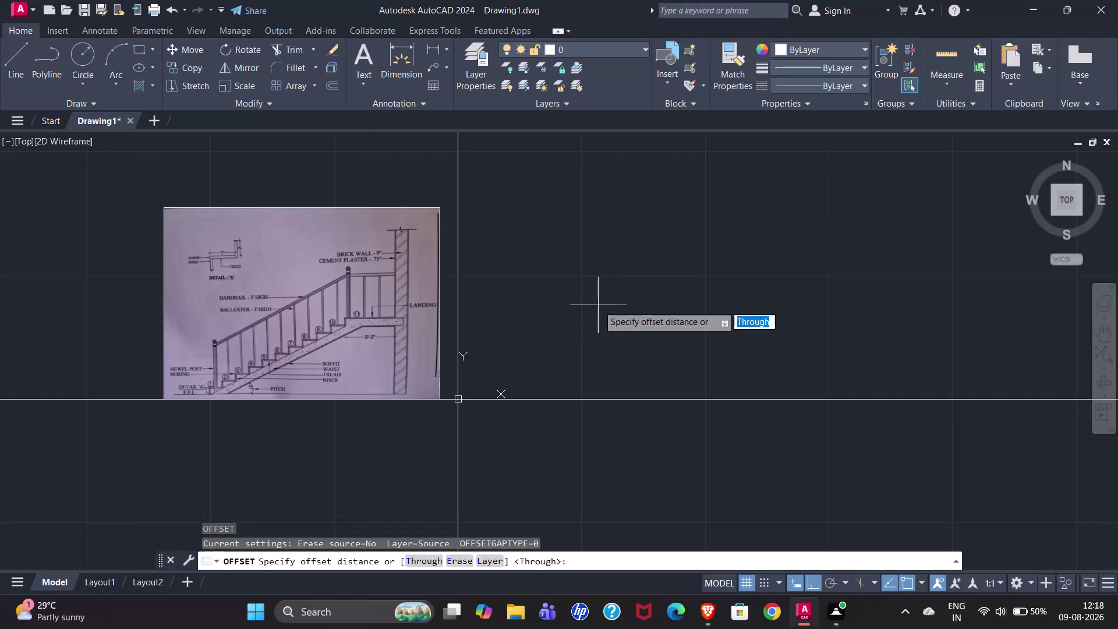
Try offsetting the vertical construction line by 15', then cancel the attempts.
key(Return)
key(9)
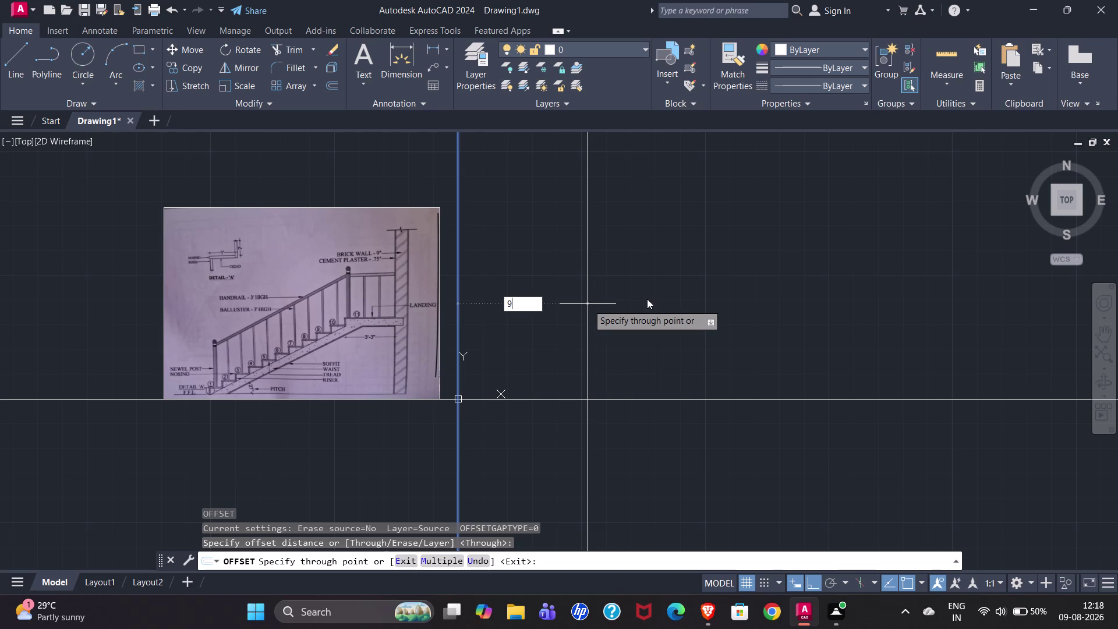
key(BackSpace)
scroll(up, 3)
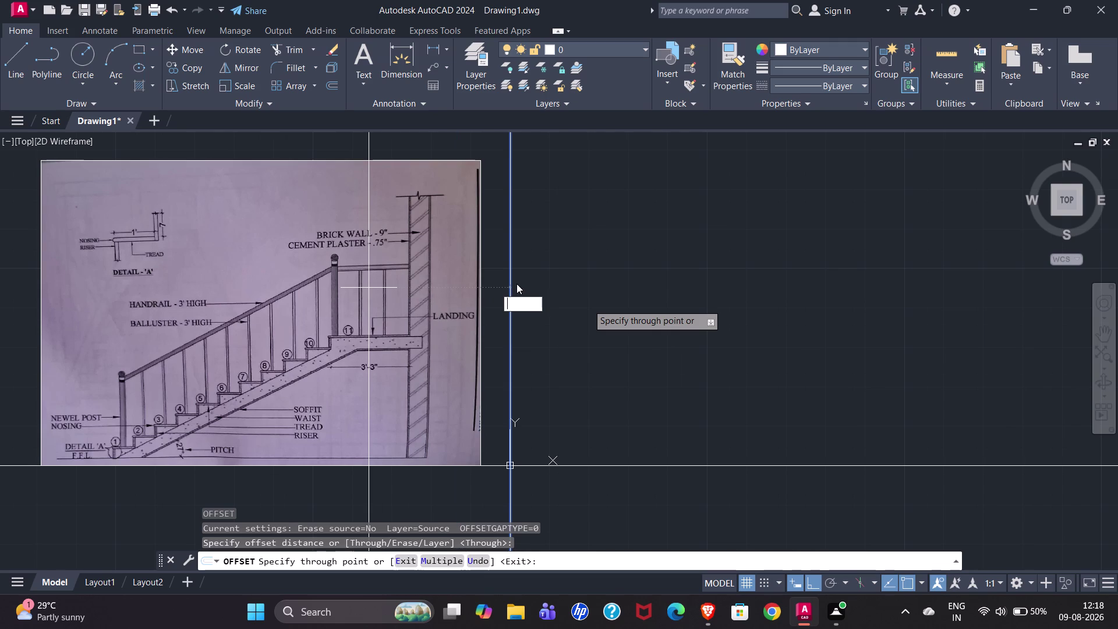
key(Escape)
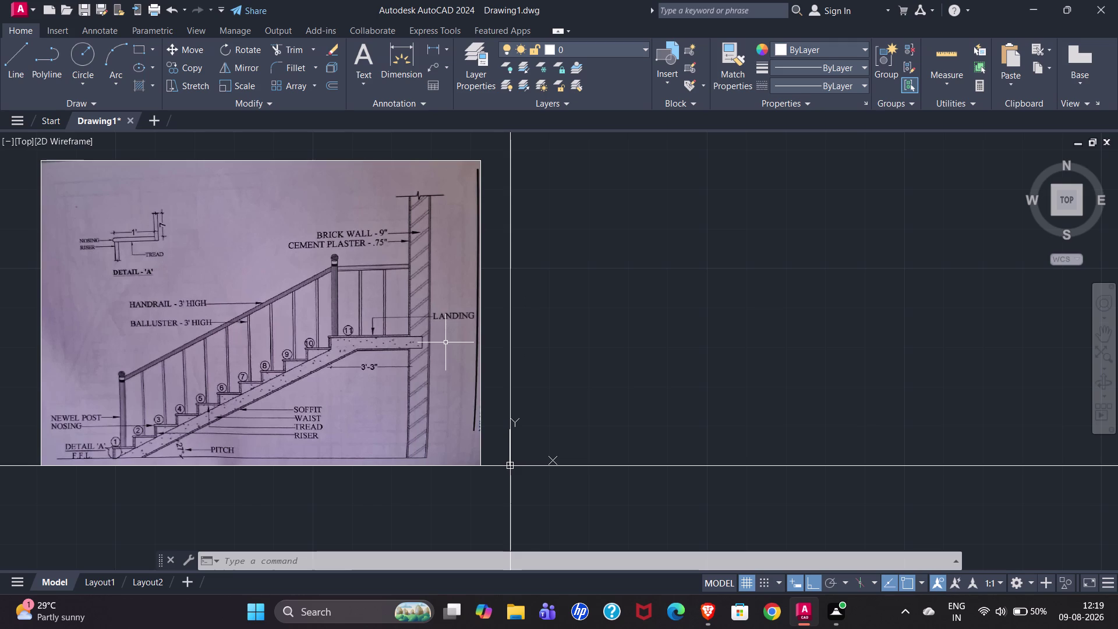
click(509, 345)
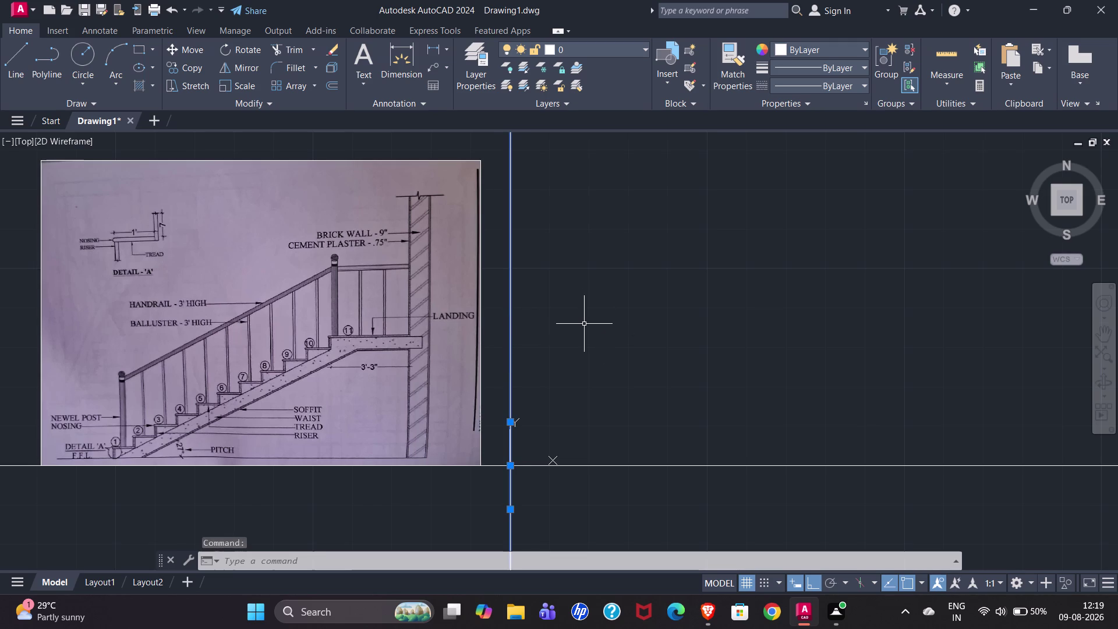
text(14)
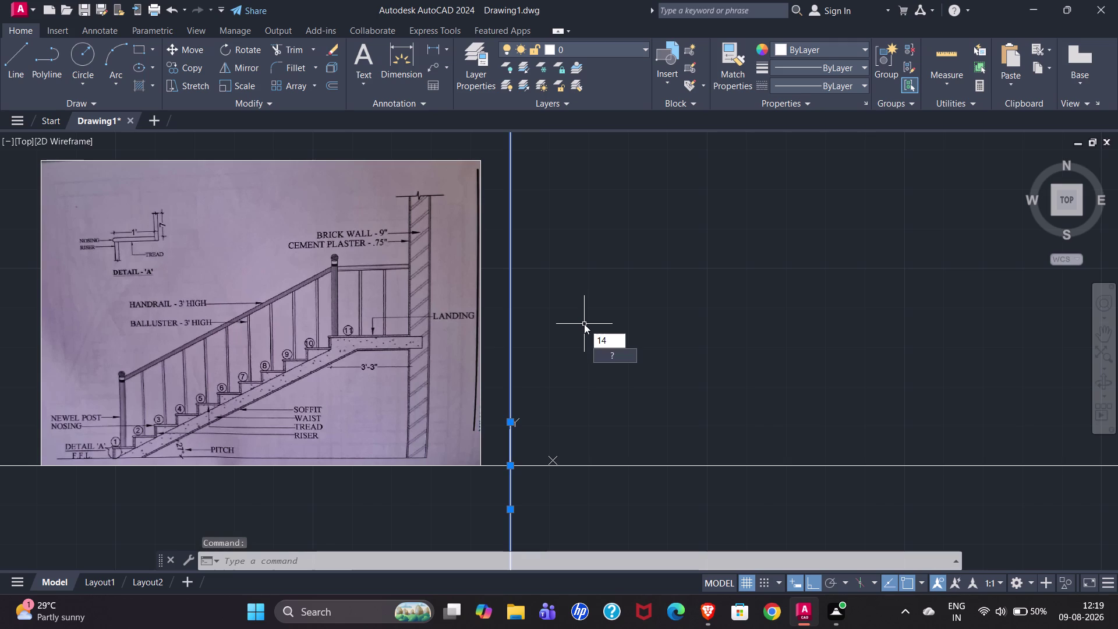
key(BackSpace)
text(5')
key(Return)
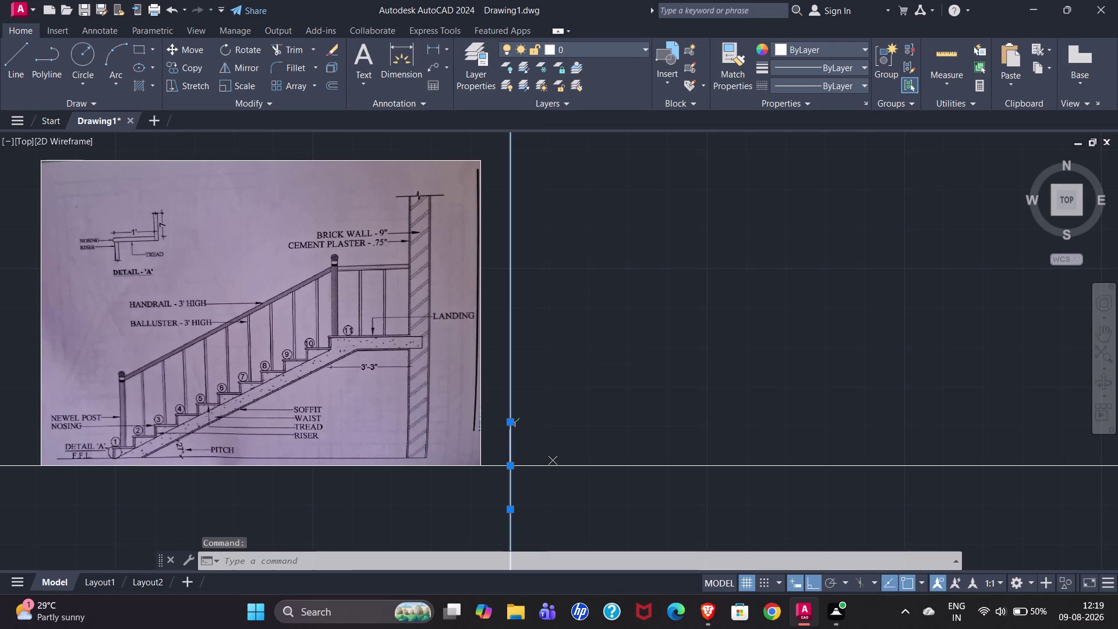
key(Escape)
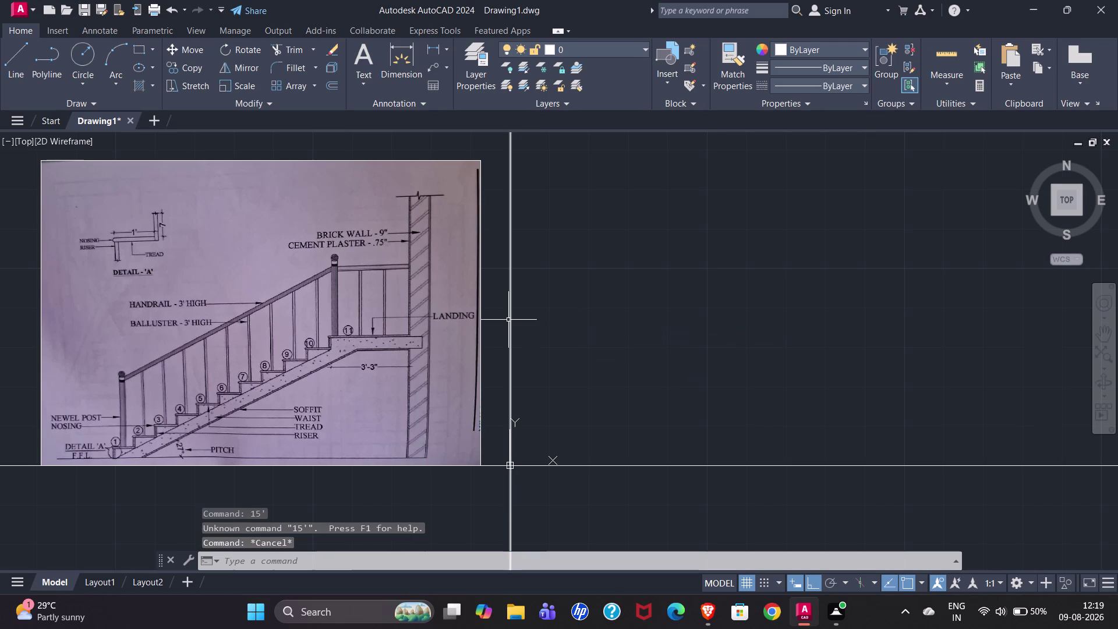
Offset the vertical construction line 15' to the right.
click(508, 320)
key(o)
key(Return)
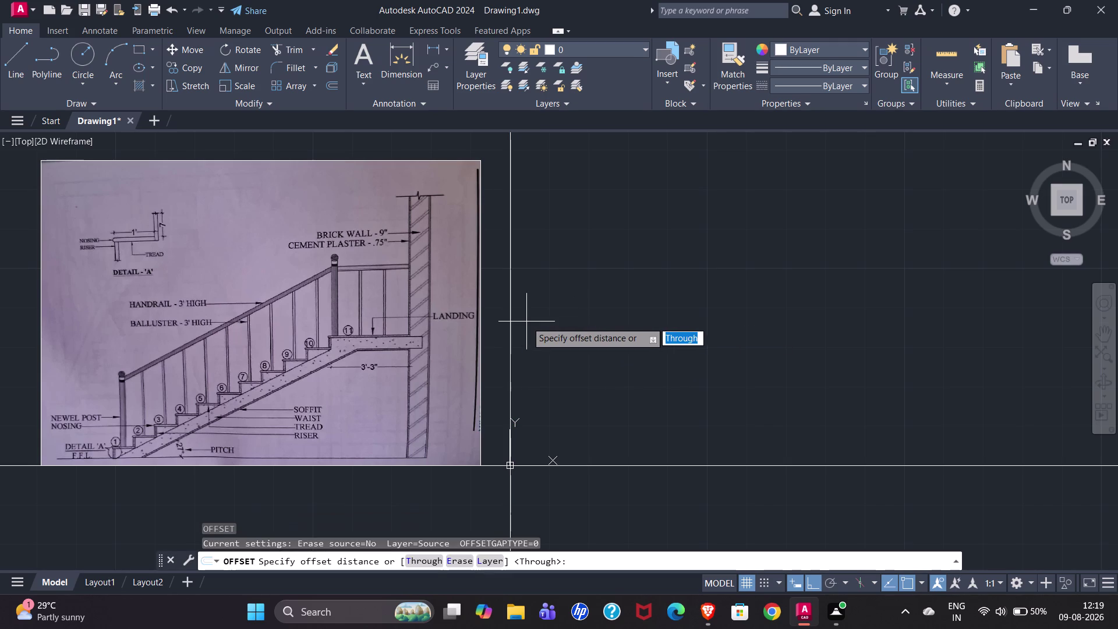
key(Return)
text(15)
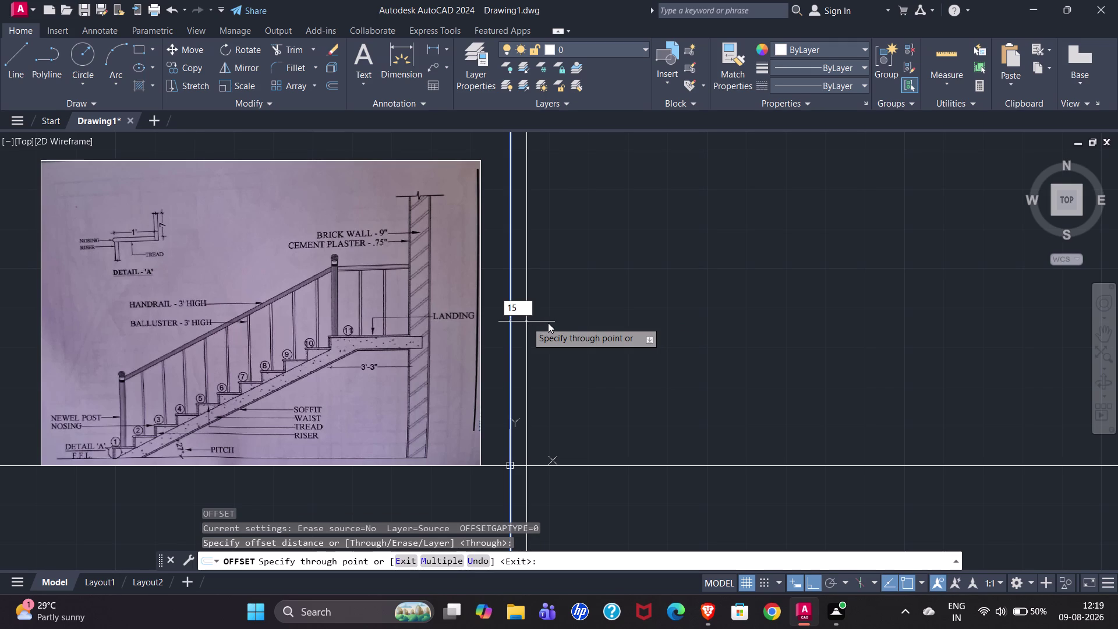
key(apostrophe)
key(Return)
scroll(down, 3)
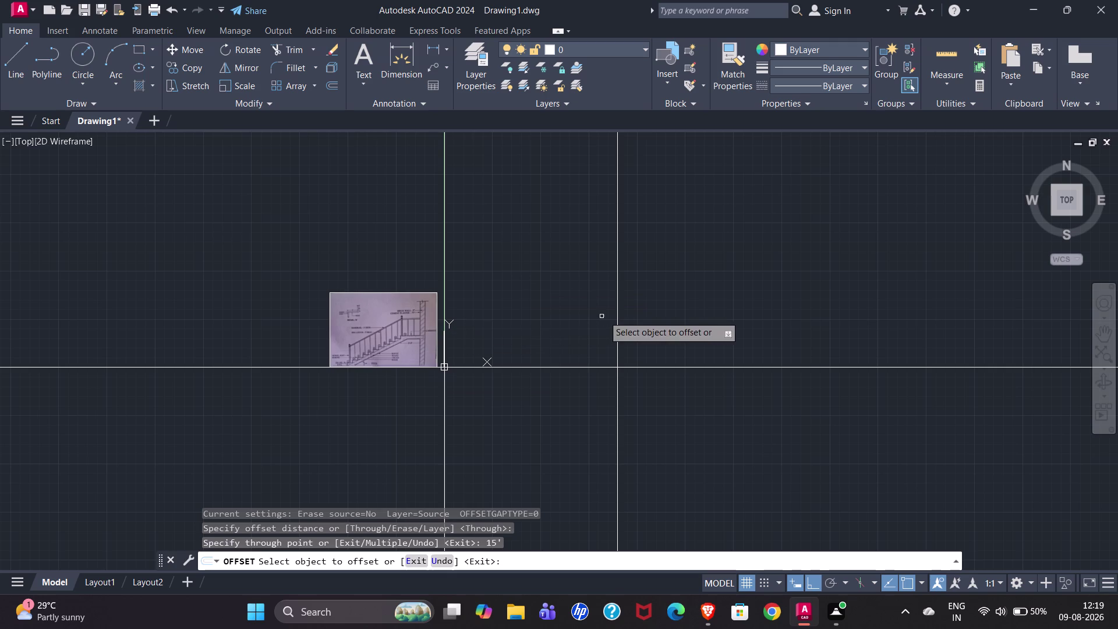
Offset the 15-foot line 0.75" right, then offset that copy another 9" right.
click(619, 311)
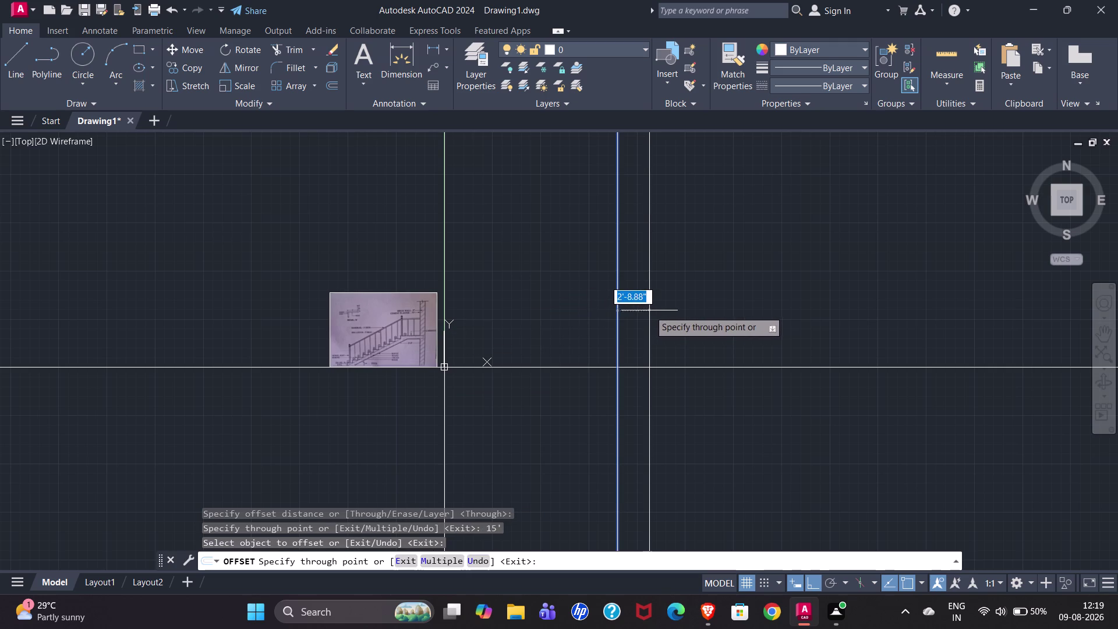
key(7)
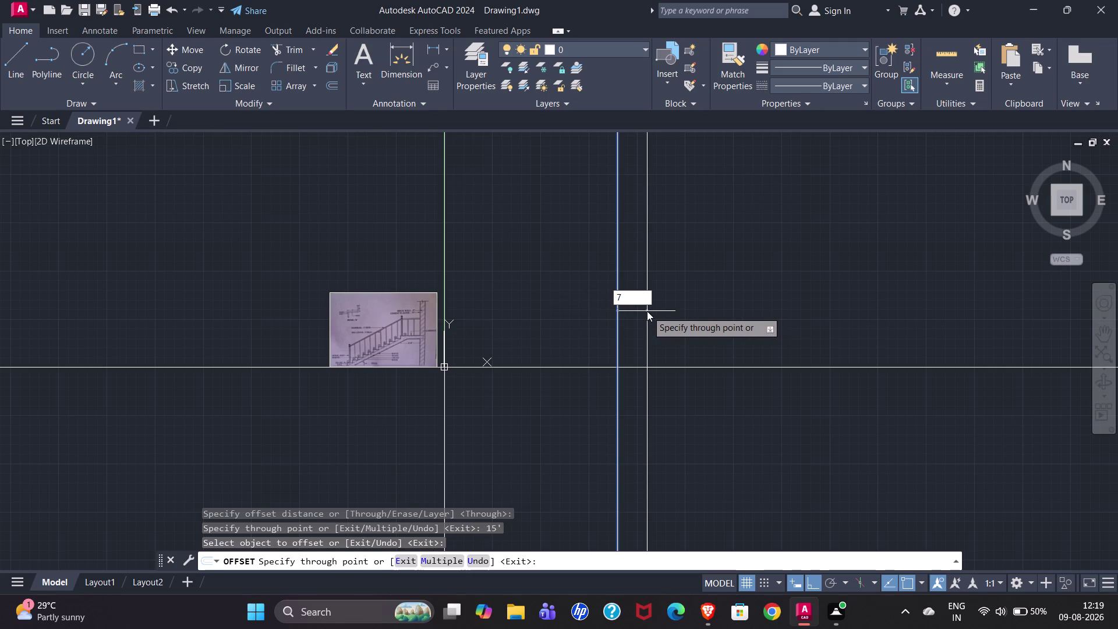
key(BackSpace)
text(0.)
text(75")
key(Return)
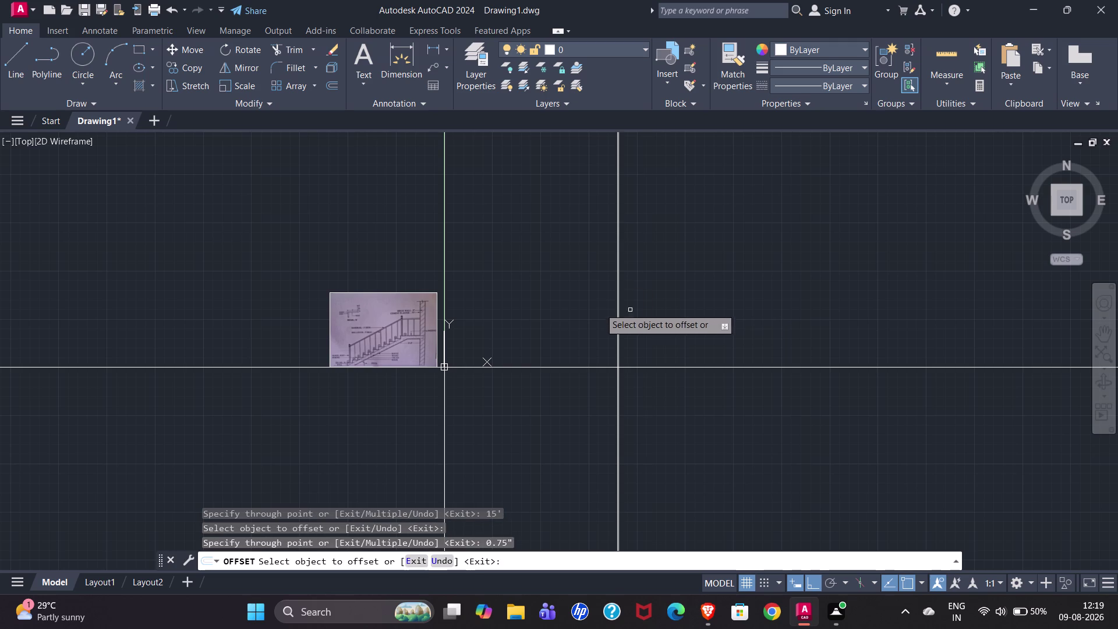
scroll(up, 3)
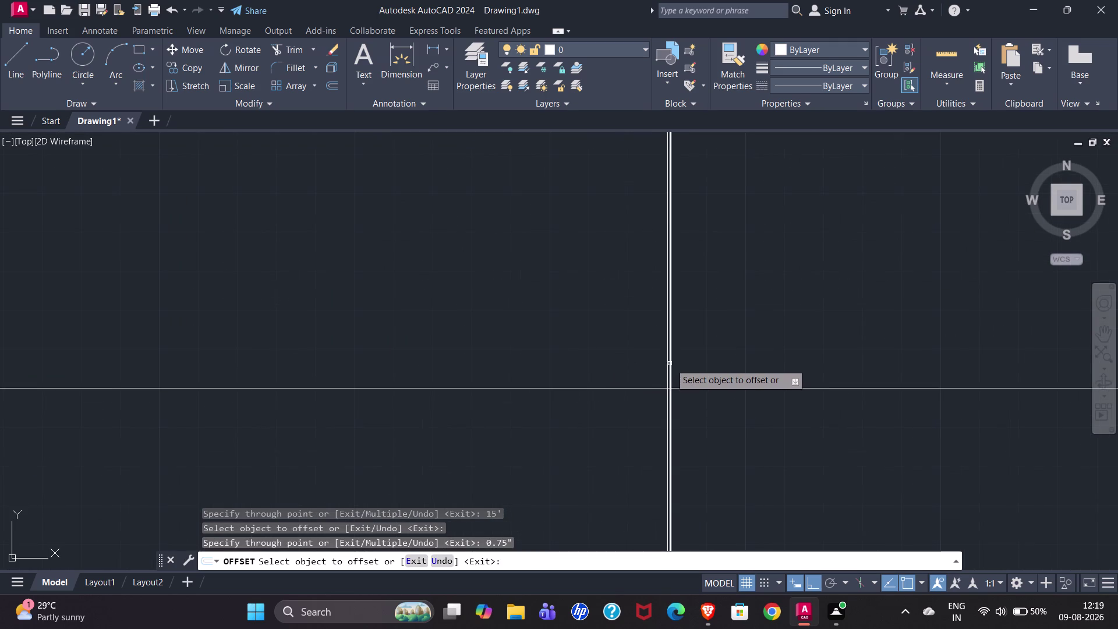
click(671, 363)
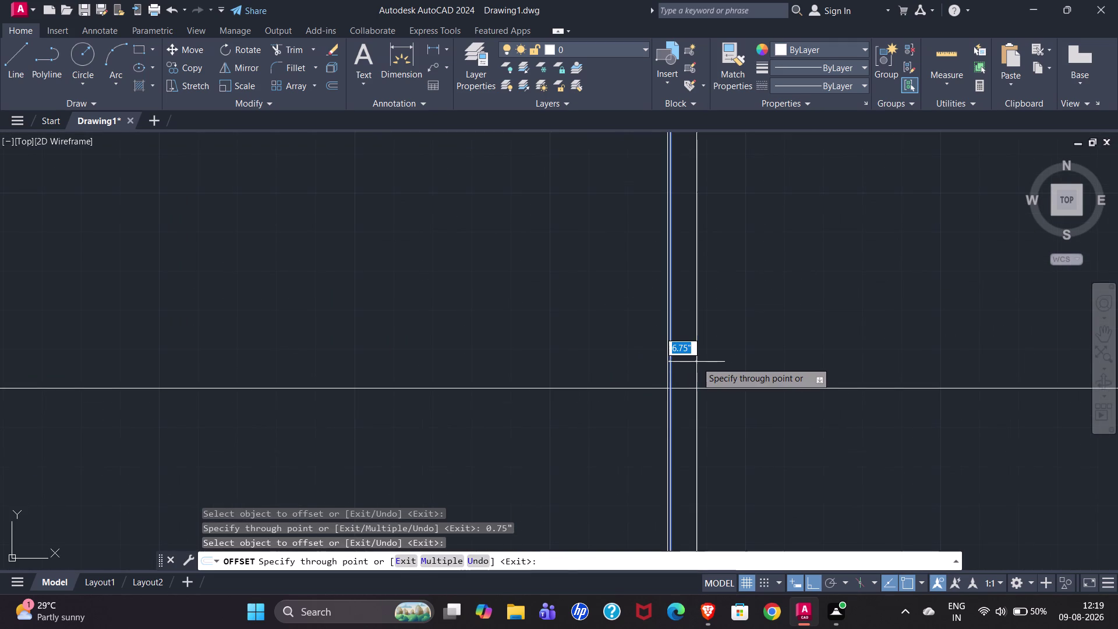
text(9)
text(")
key(Return)
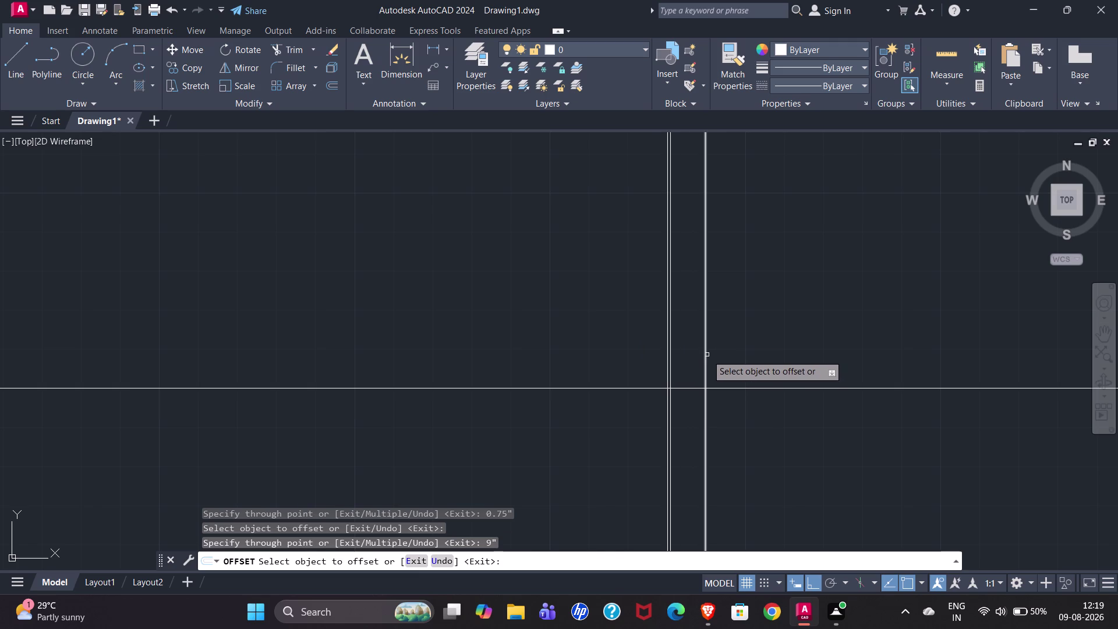
Add a final 0.75" offset beyond the 9-inch line and end OFFSET.
click(707, 354)
text(0)
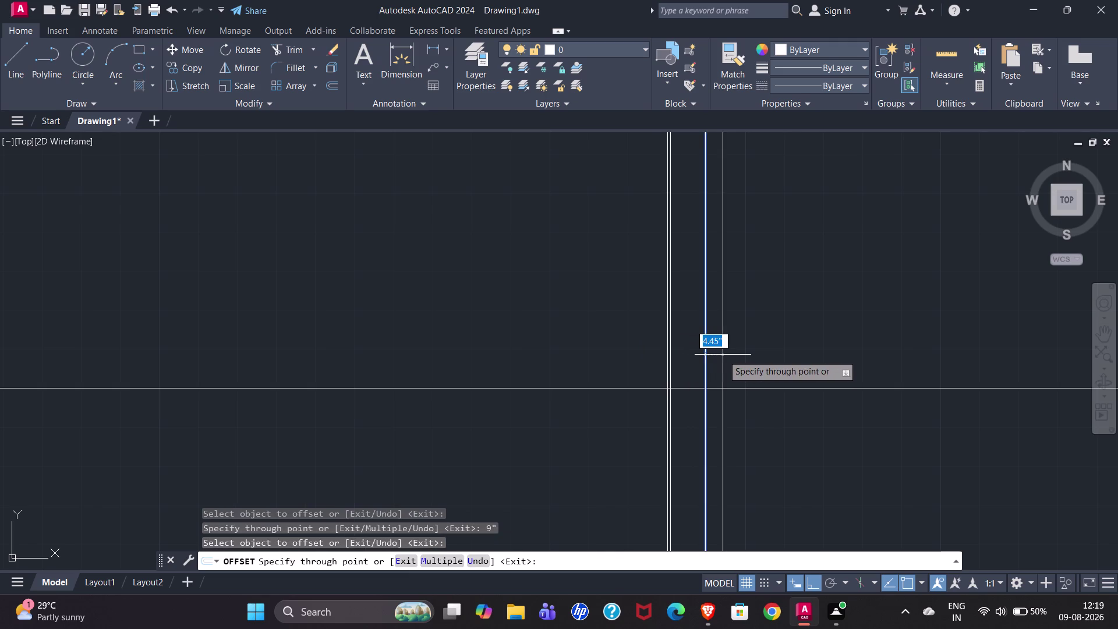
text(.75)
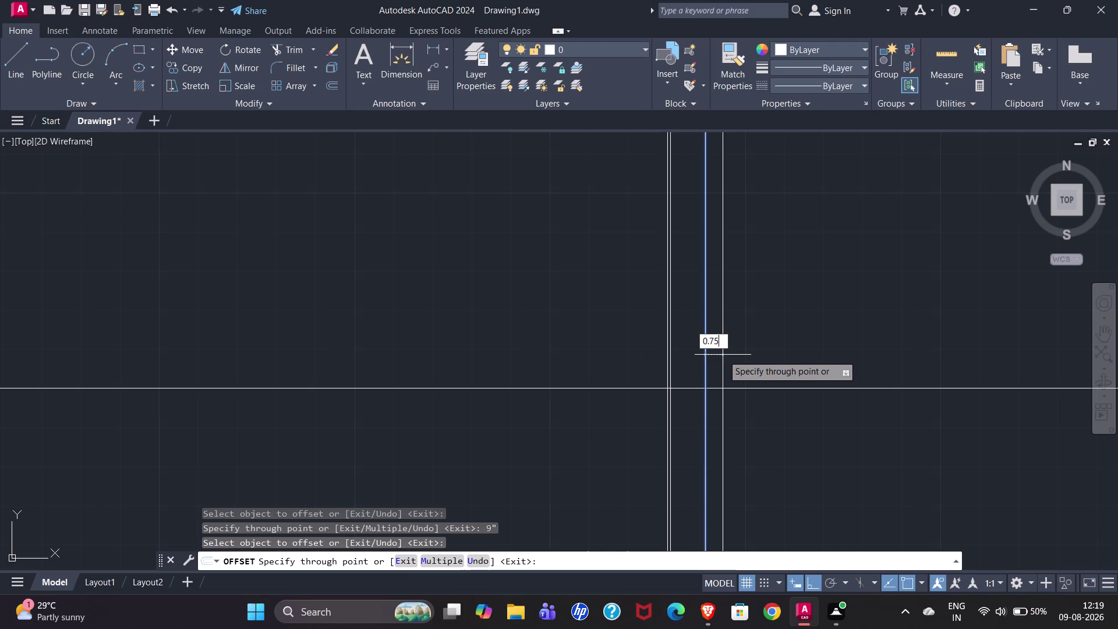
key(shift+quotedbl)
key(Return)
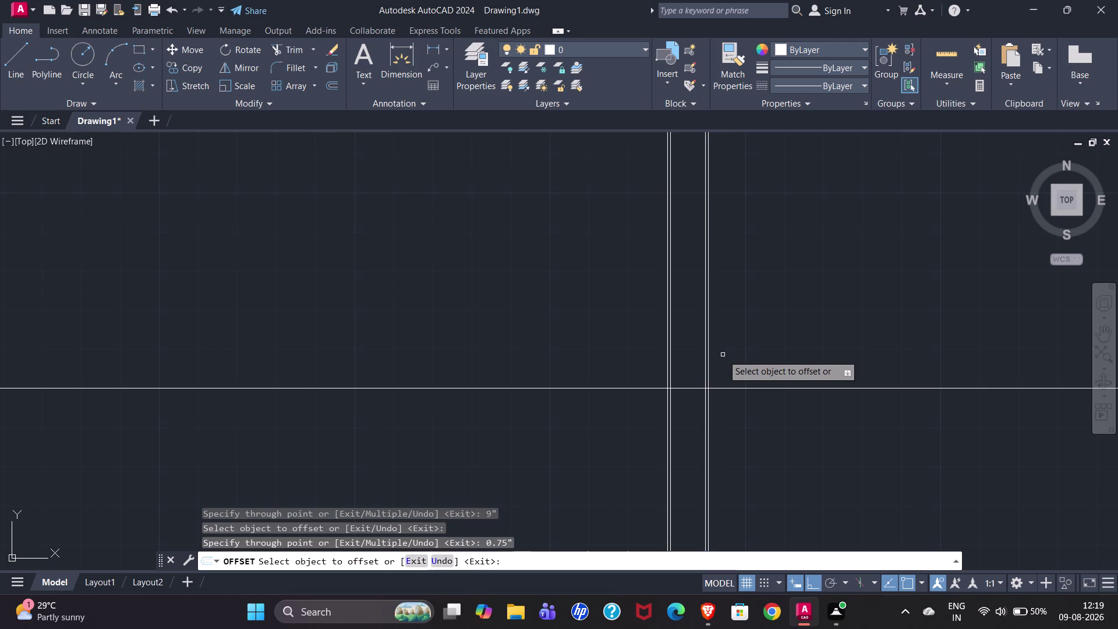
scroll(down, 3)
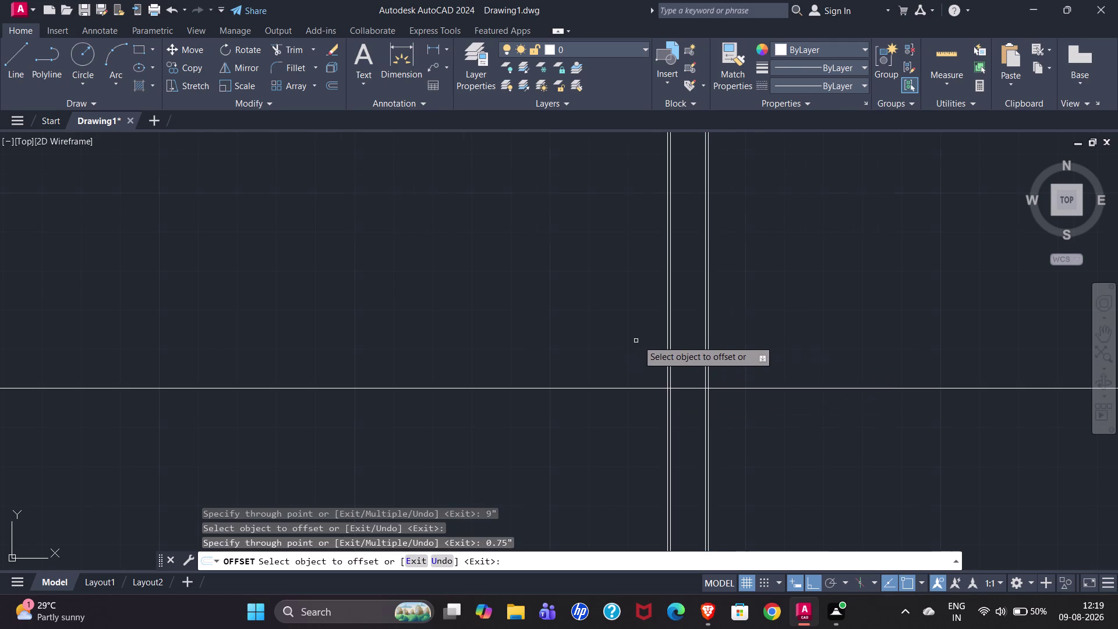
scroll(down, 3)
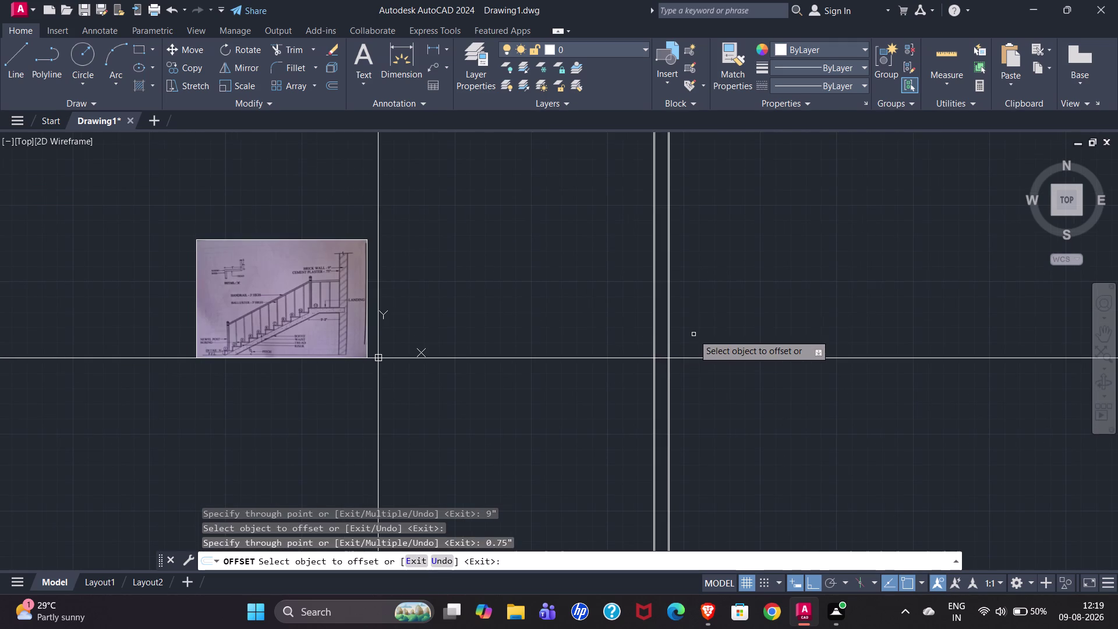
scroll(down, 3)
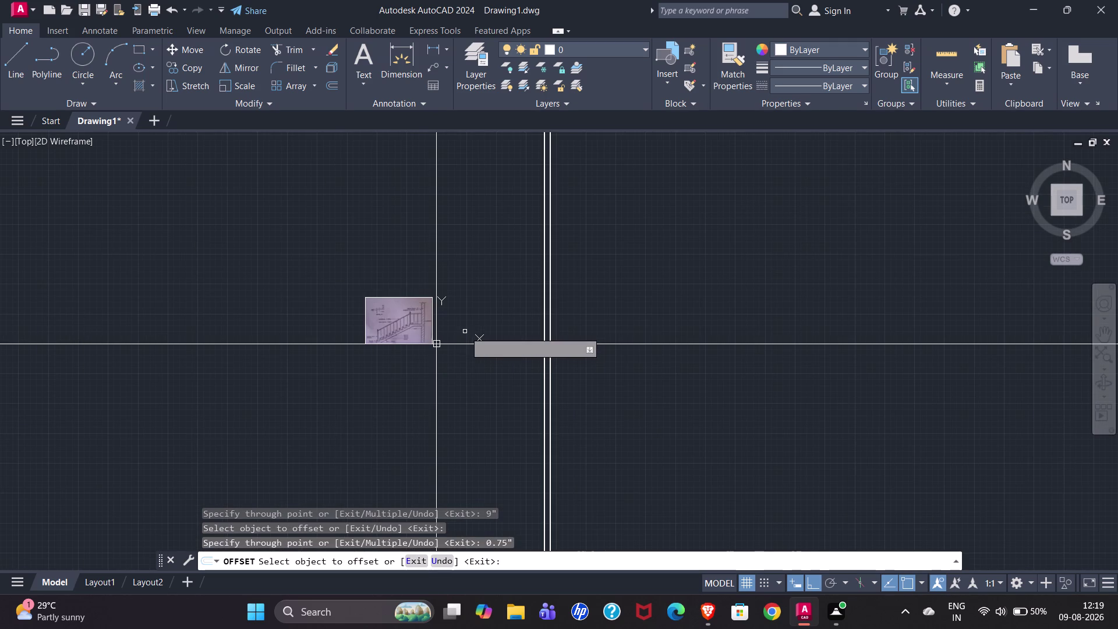
key(Escape)
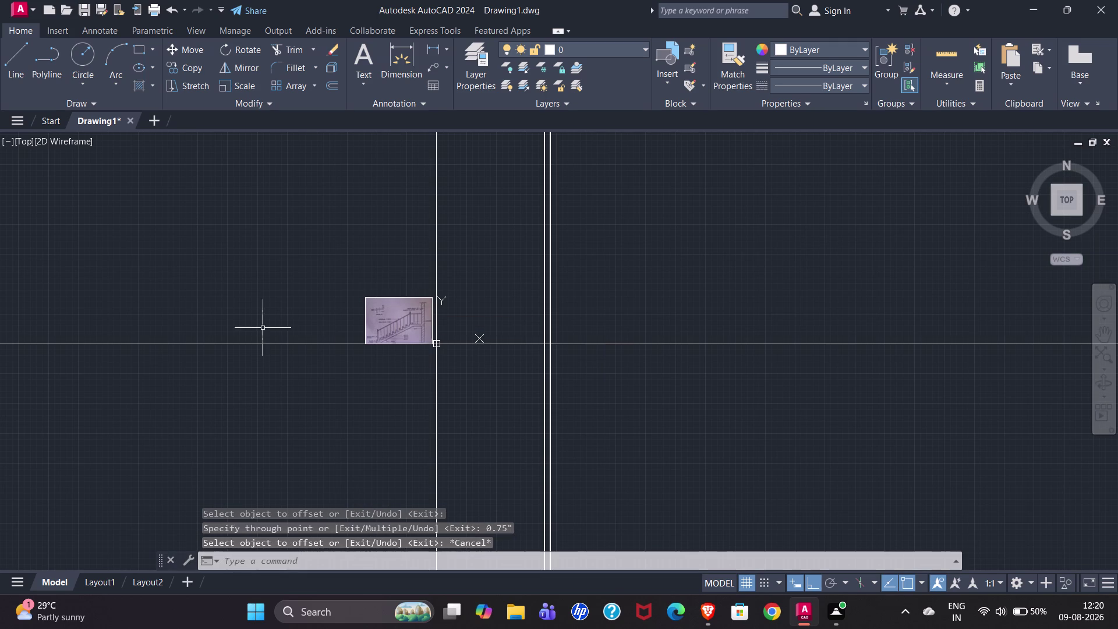
Scale up the scanned staircase image by dragging its top-left grip up and left.
click(366, 301)
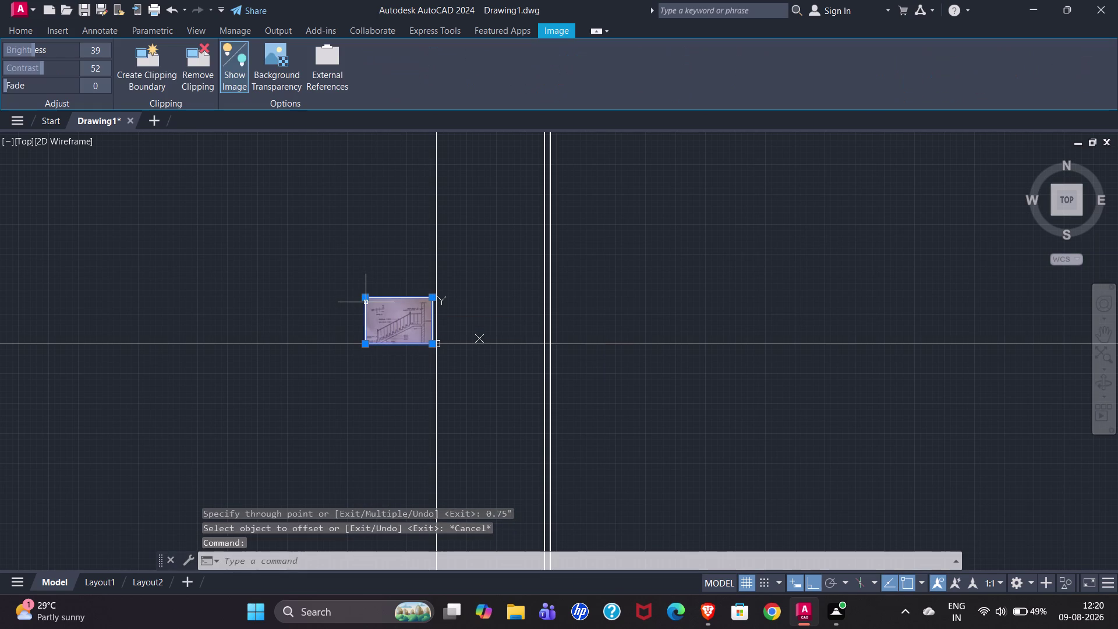
drag(365, 296, 234, 205)
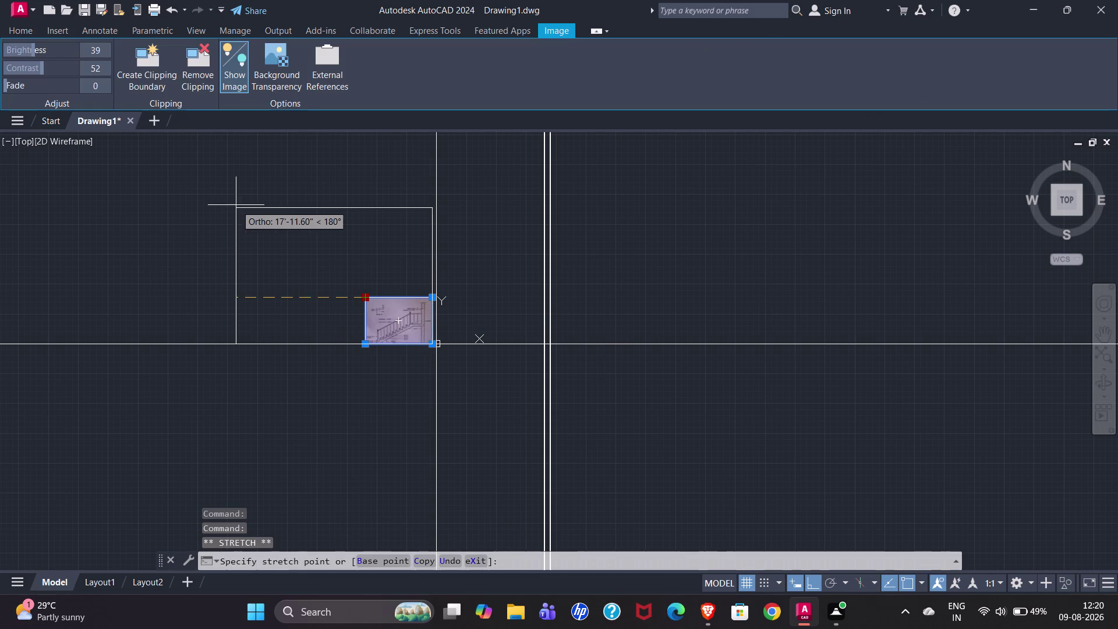
drag(234, 205, 185, 192)
click(185, 192)
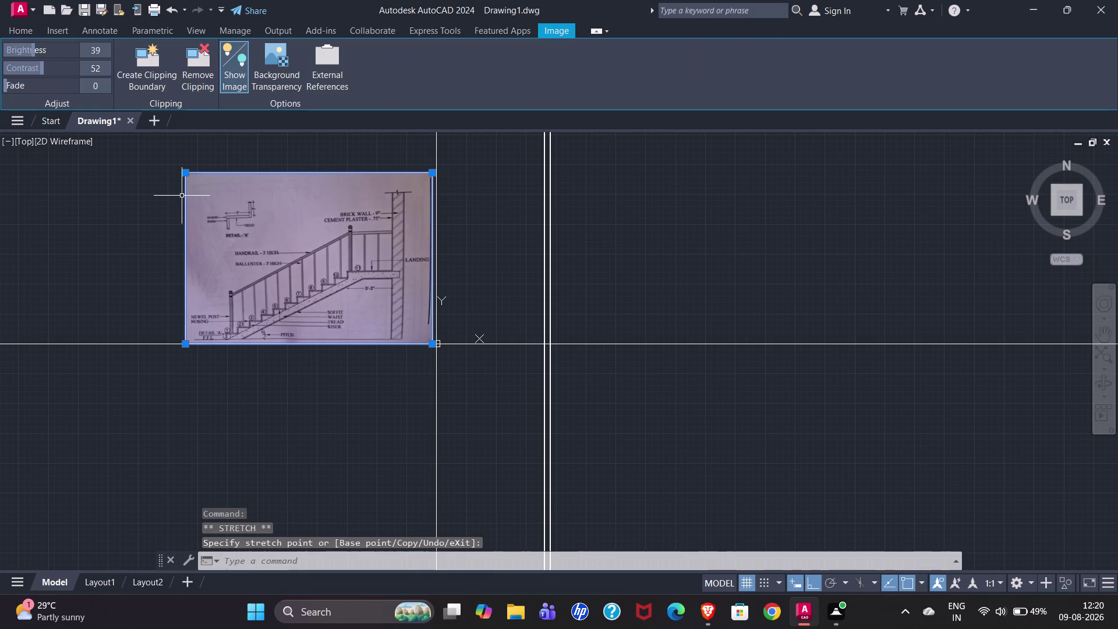
scroll(up, 3)
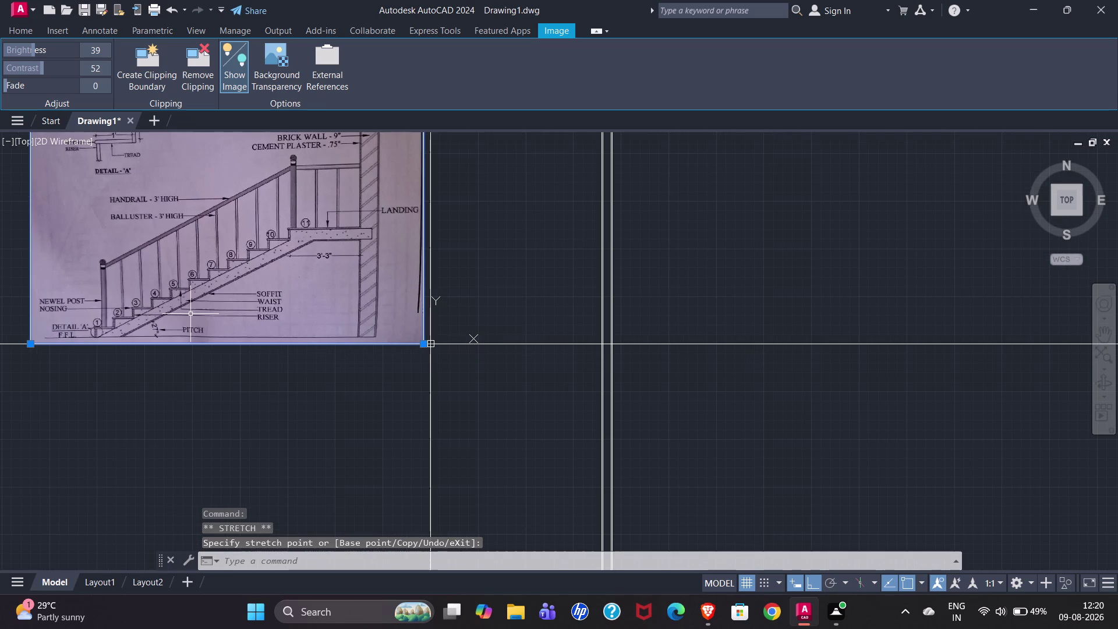
scroll(down, 3)
scroll(up, 3)
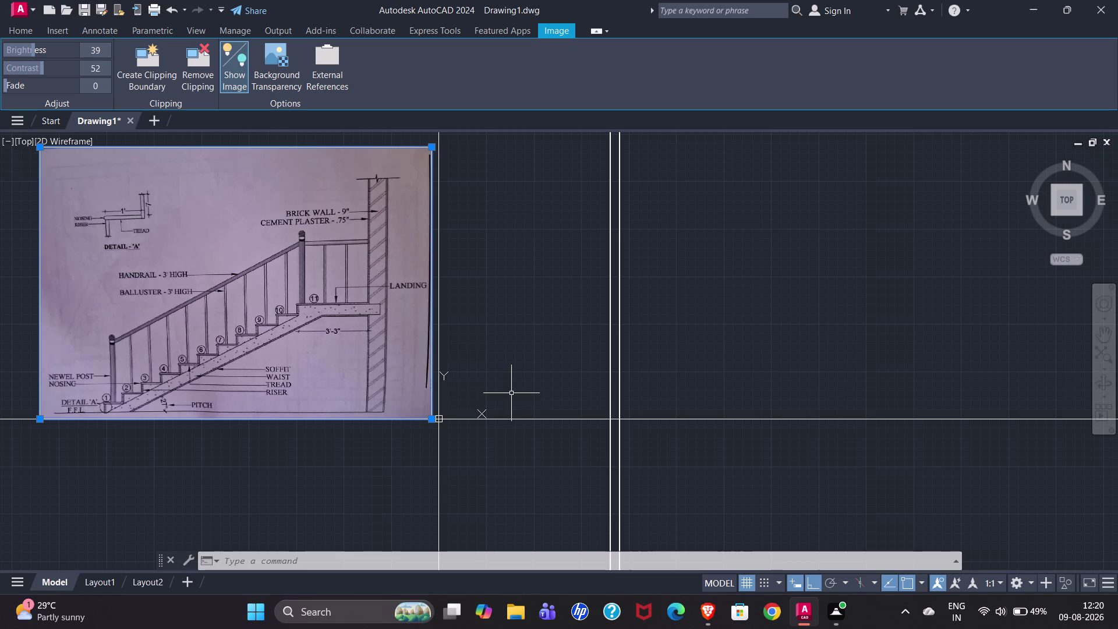
key(Escape)
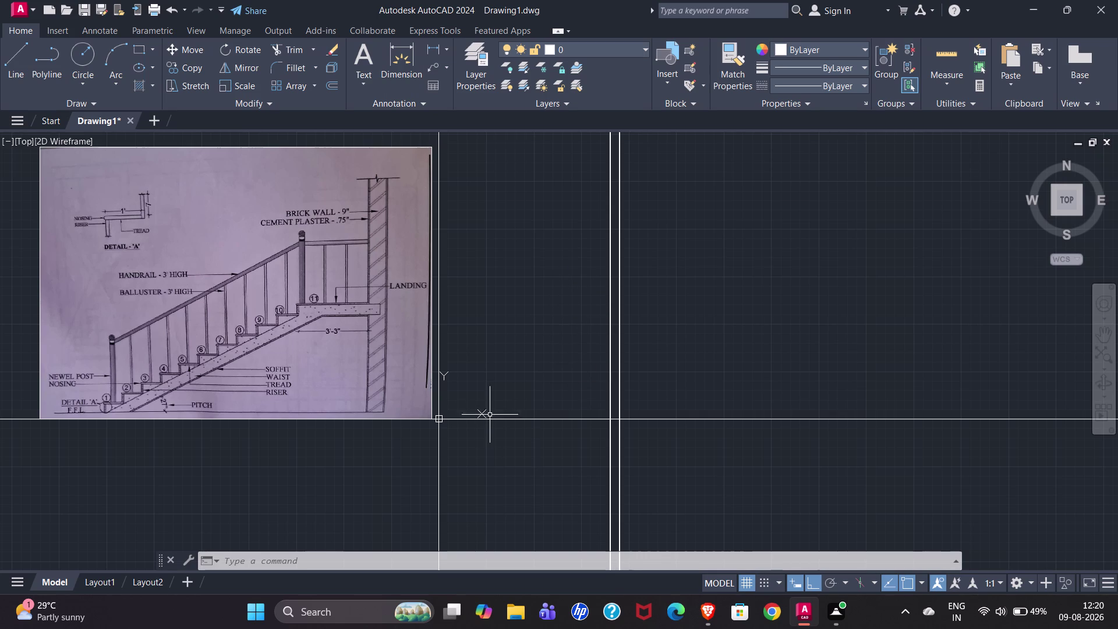
click(536, 419)
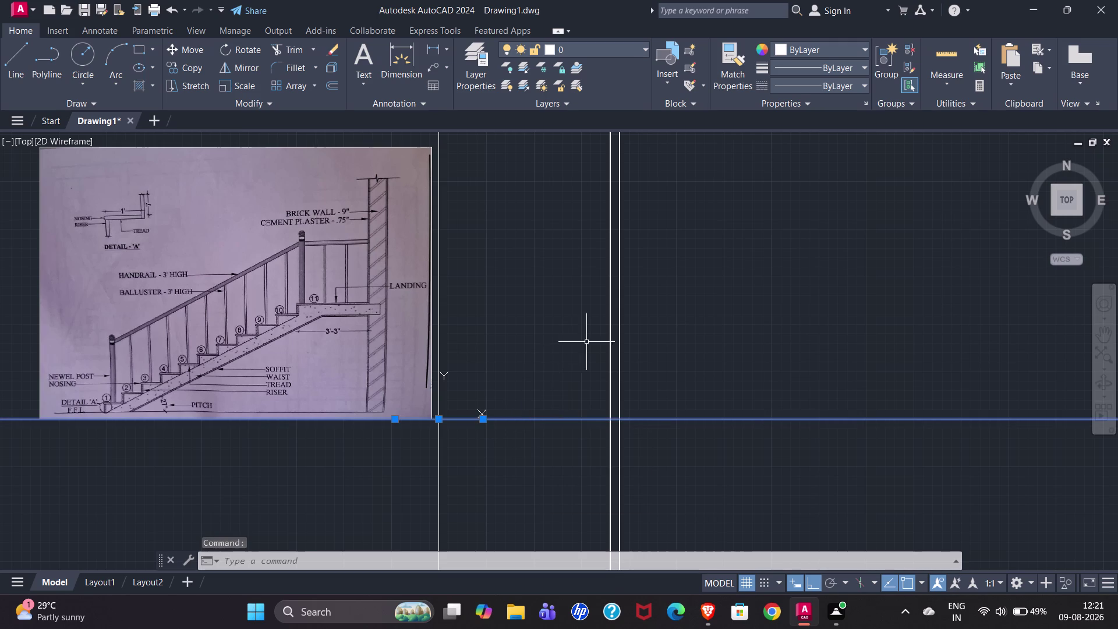
Offset the selected construction line 14' with OFFSET.
key(o)
key(Return)
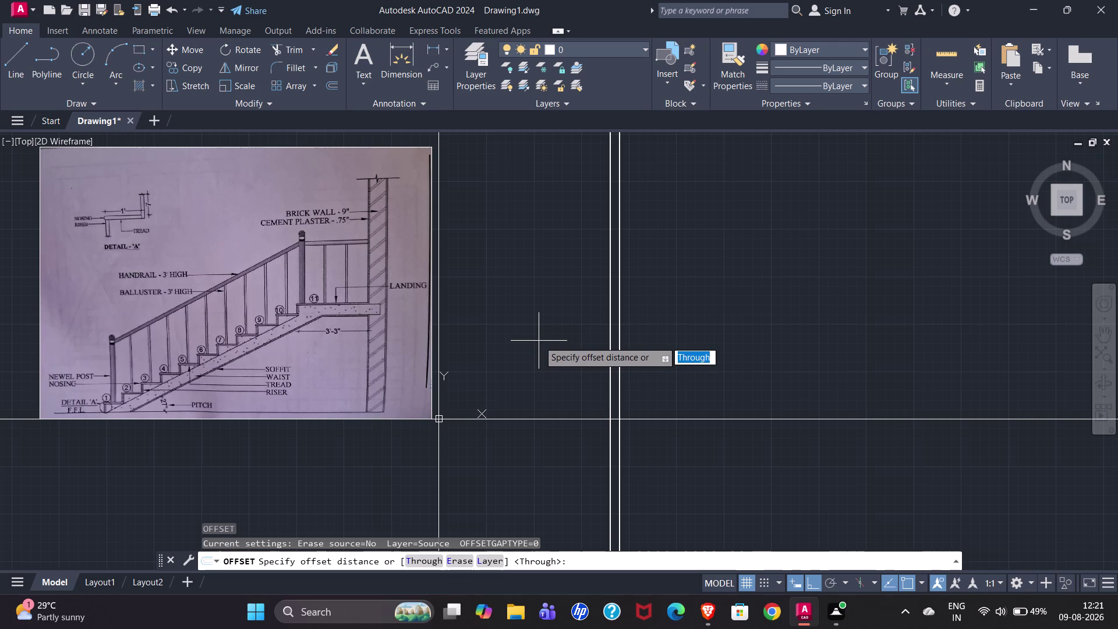
key(Return)
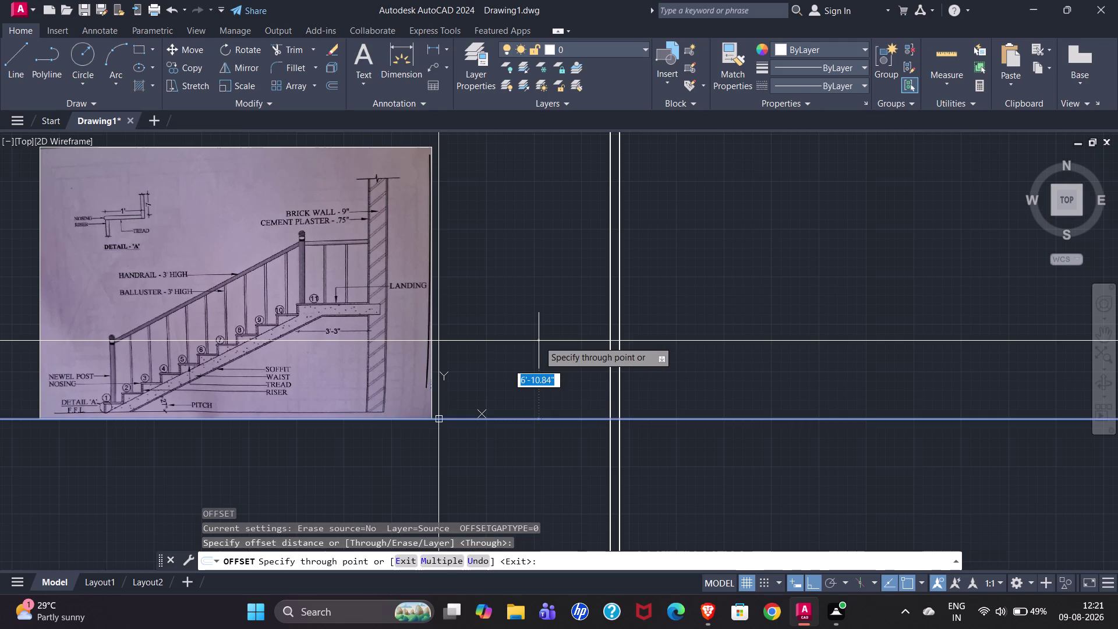
text(14')
key(Return)
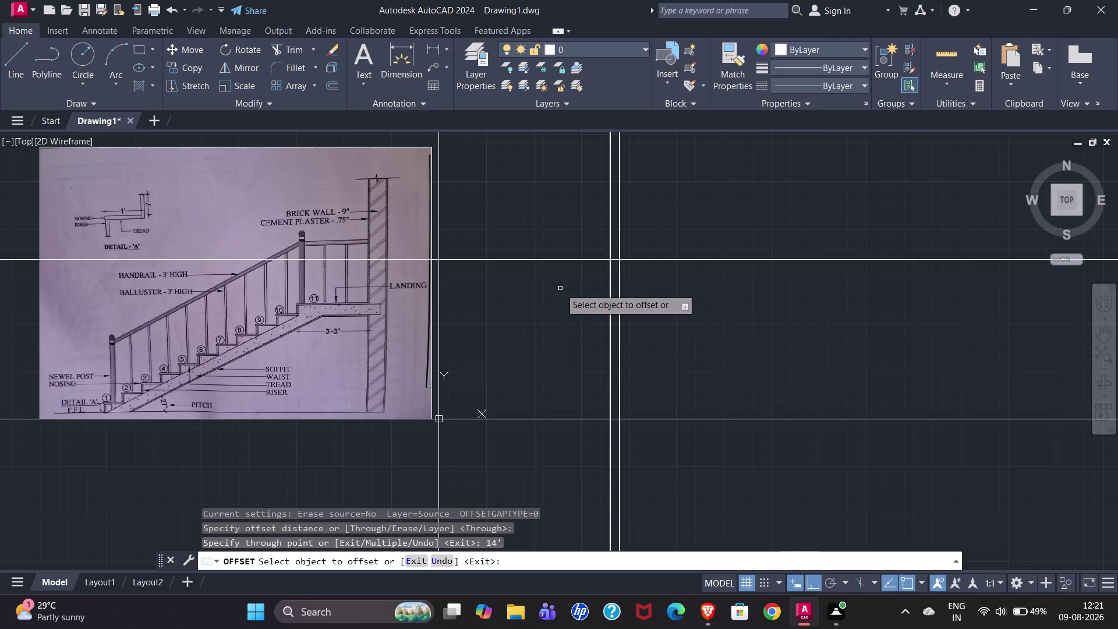
scroll(up, 3)
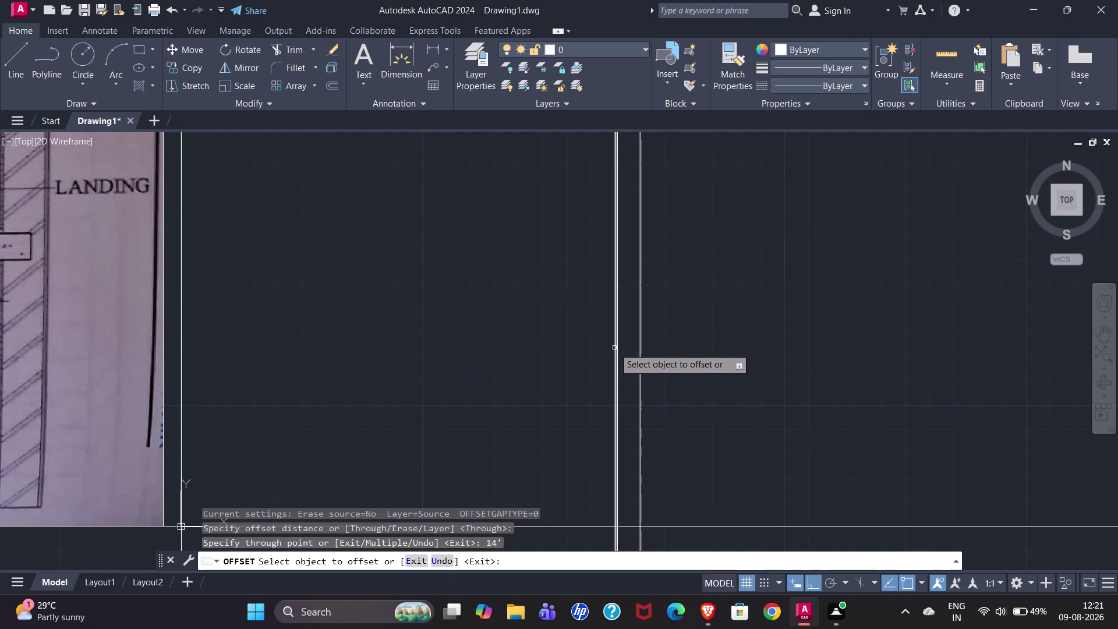
Offset the vertical line 13'3" and exit OFFSET.
click(615, 348)
text(13)
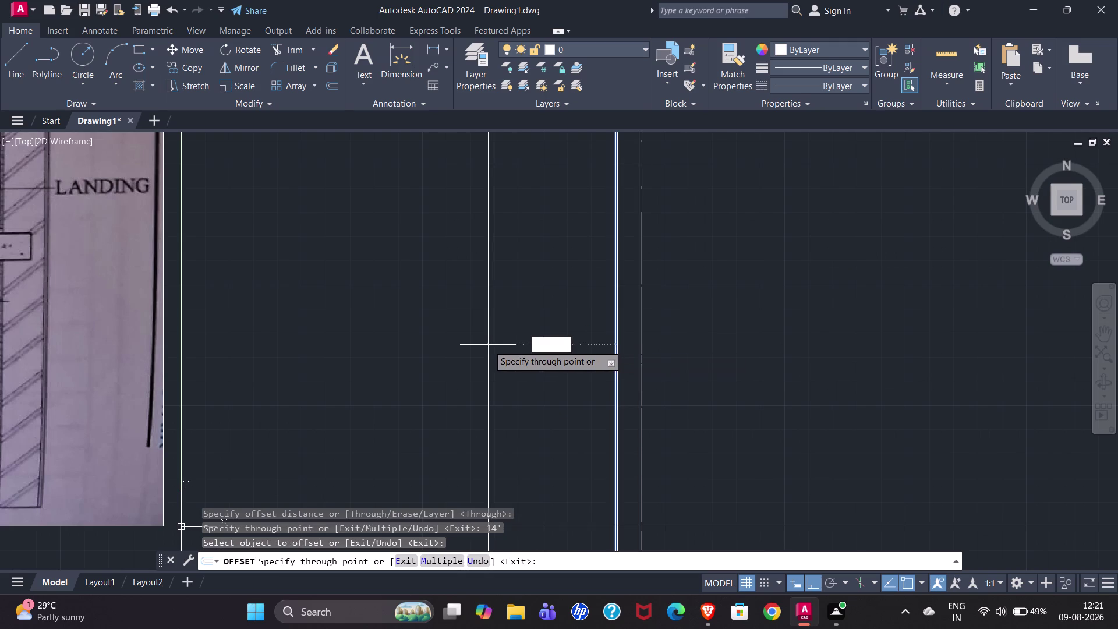
text(')
key(3)
key(shift+quotedbl)
key(Return)
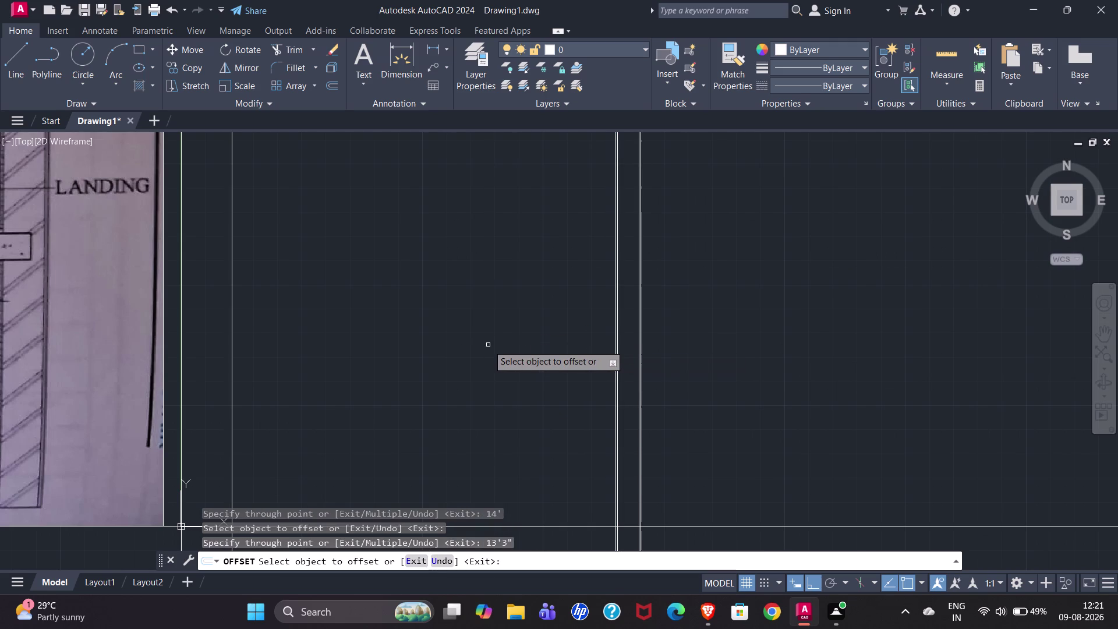
scroll(down, 3)
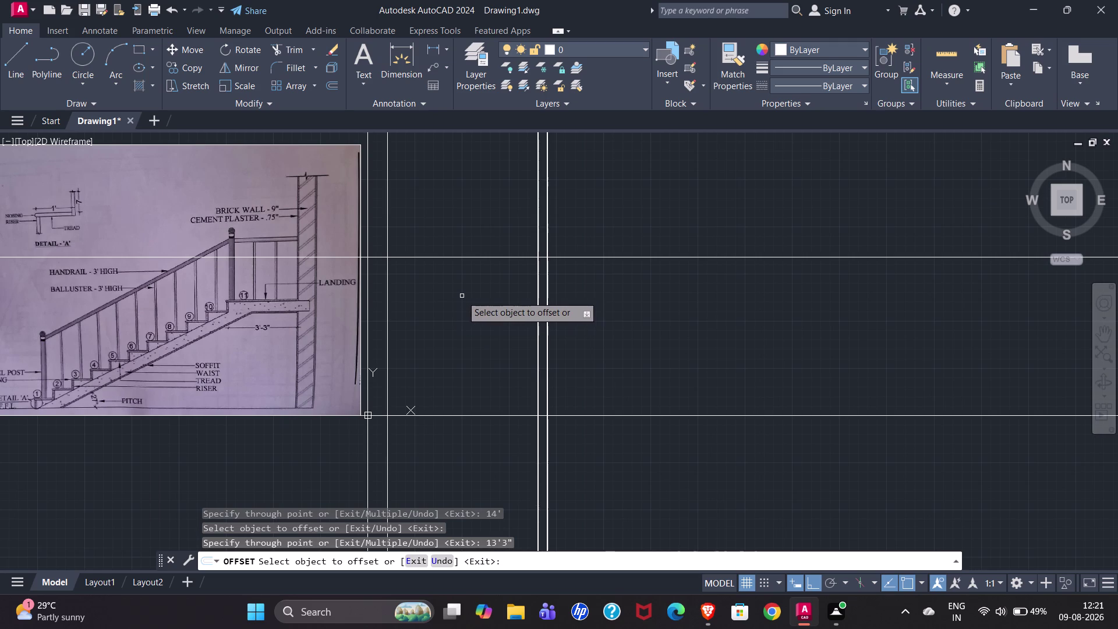
key(Escape)
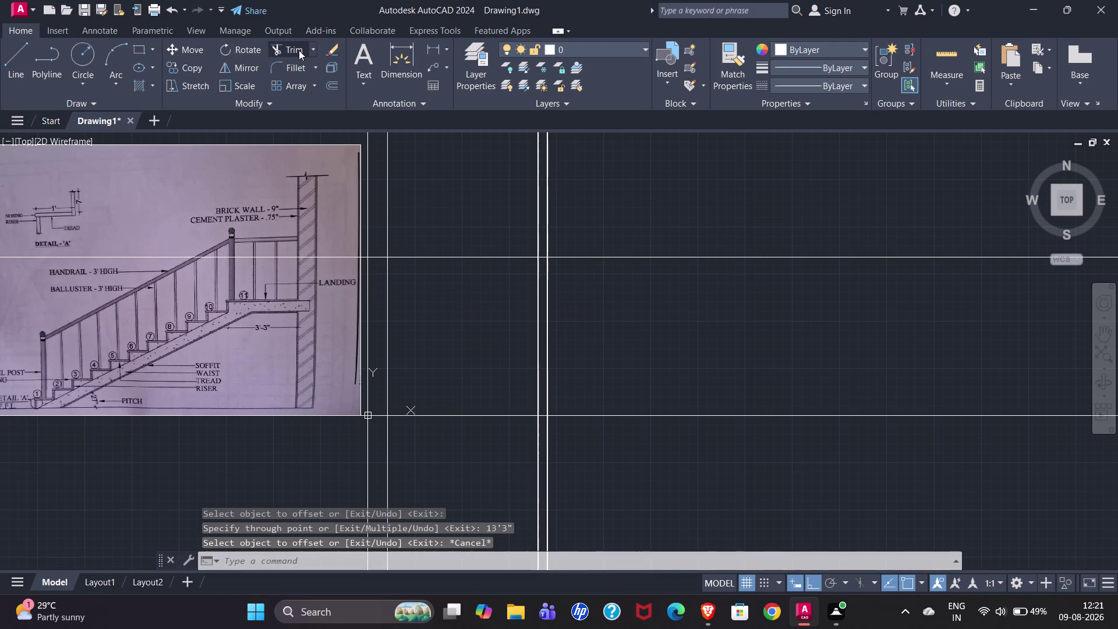
Fence-trim the overhanging construction line ends around the box.
click(298, 48)
drag(608, 172, 301, 222)
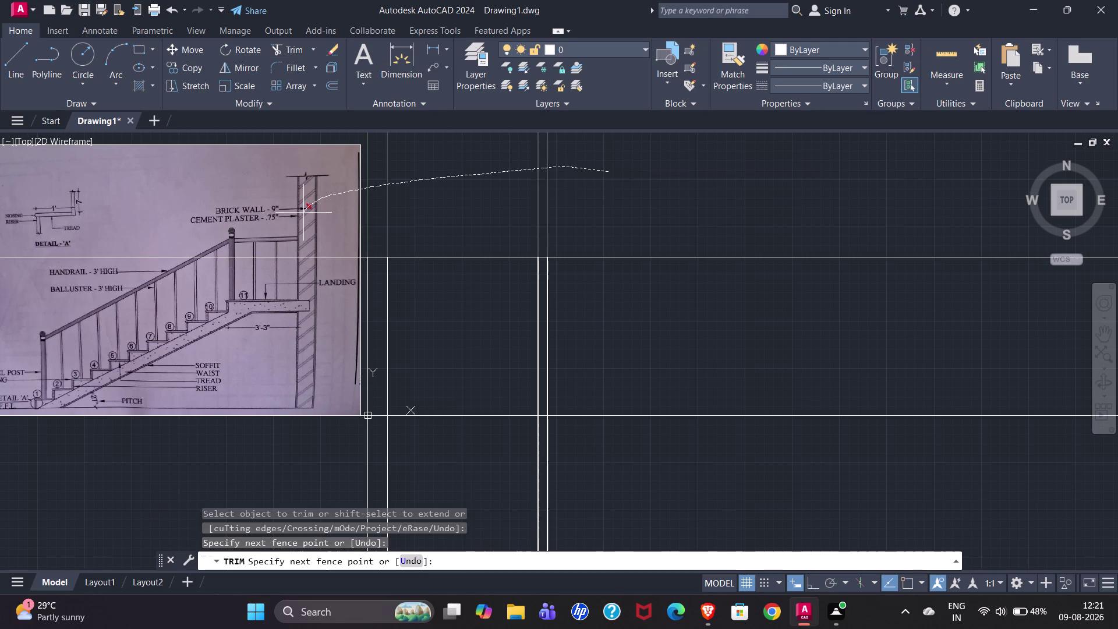
drag(301, 221, 588, 474)
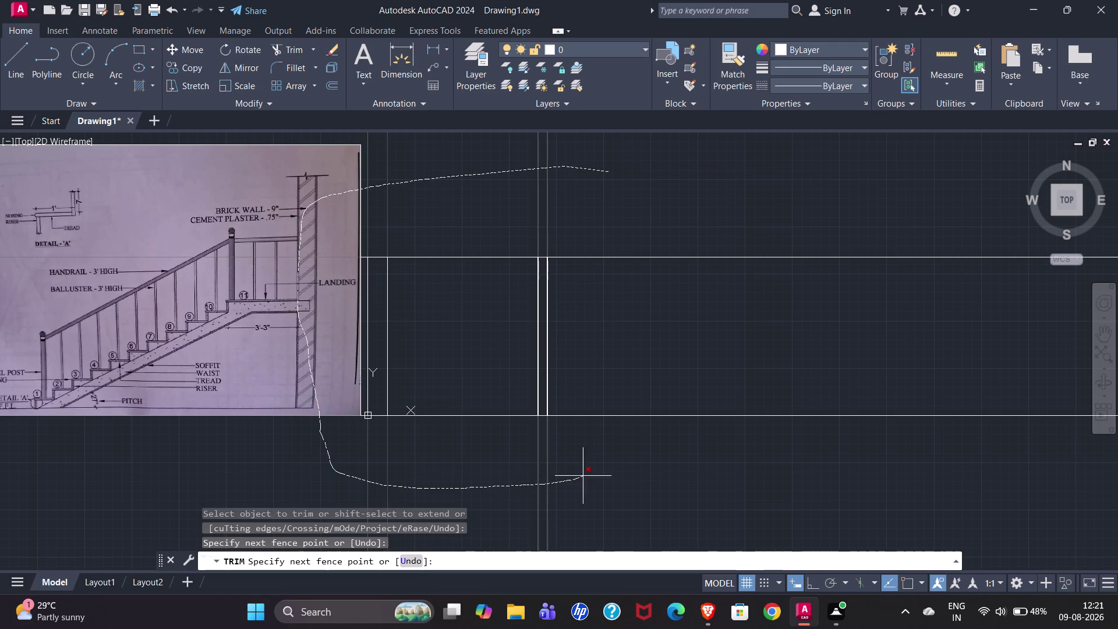
drag(588, 474, 578, 177)
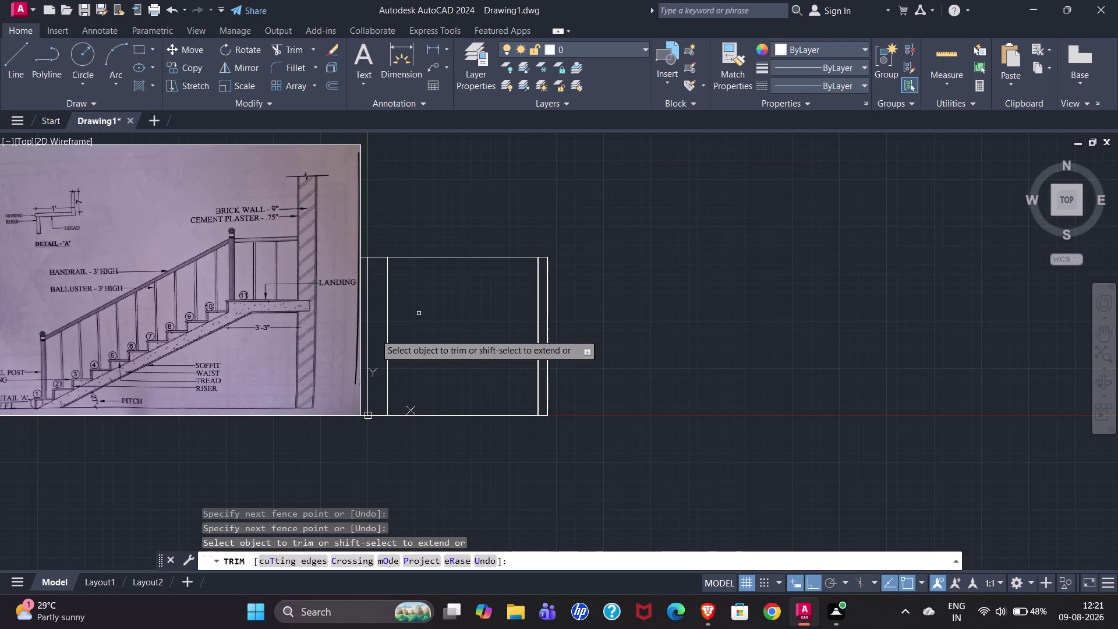
scroll(up, 3)
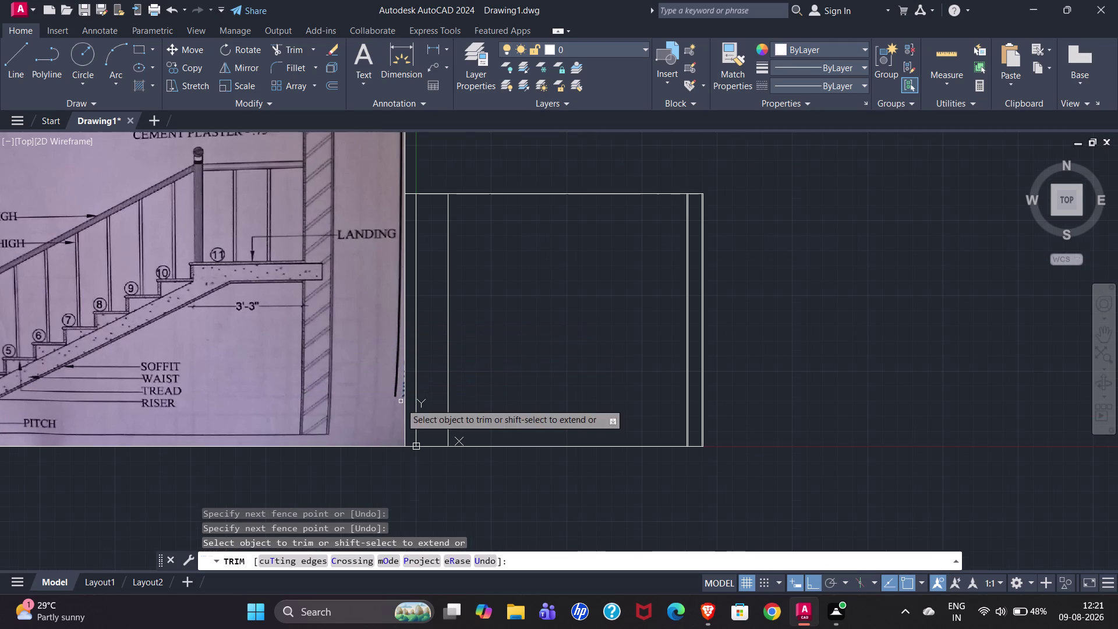
Trim the lower-left corner stub and another remaining line end, then finish trimming.
drag(406, 452, 409, 422)
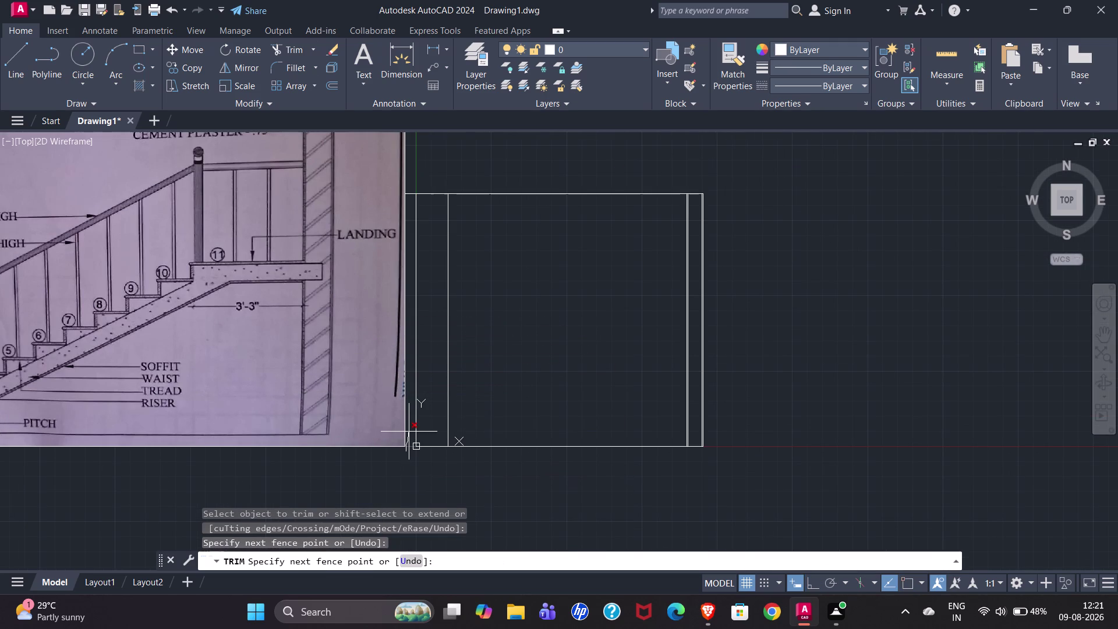
drag(410, 422, 406, 285)
drag(406, 286, 407, 201)
drag(407, 200, 406, 178)
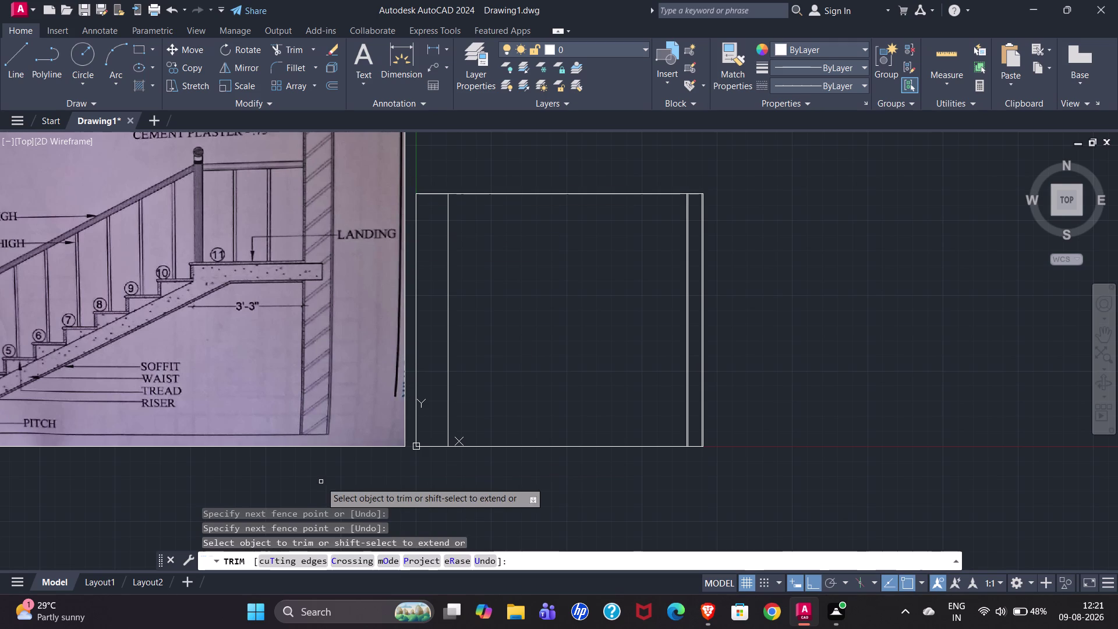
drag(354, 465, 293, 291)
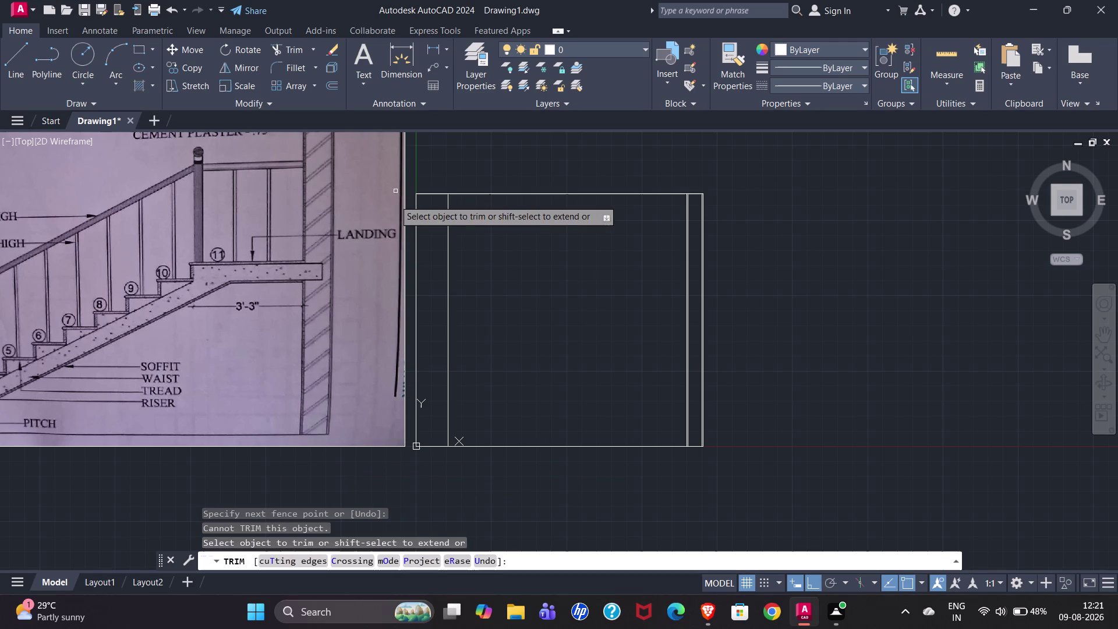
scroll(down, 3)
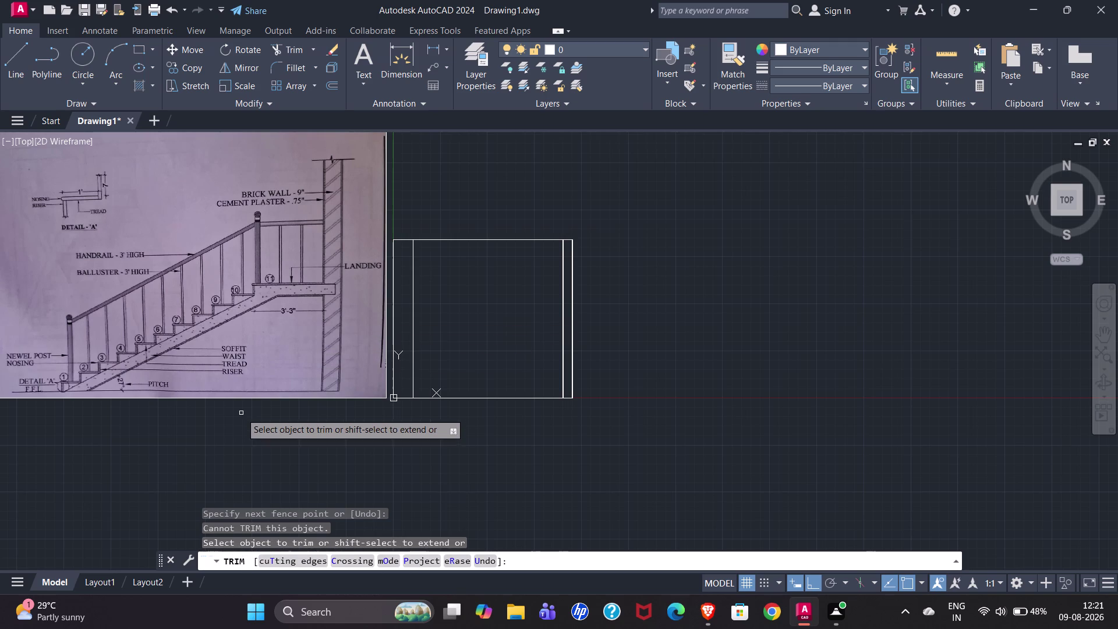
key(Escape)
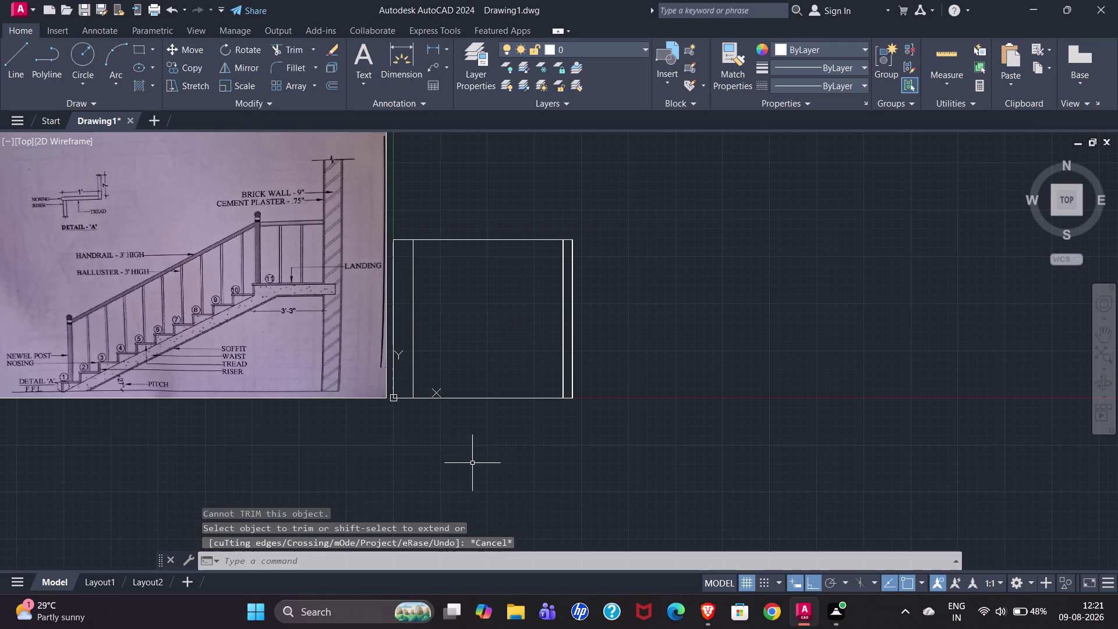
Erase the upper and lower leftover horizontal lines left of the image.
scroll(up, 3)
scroll(down, 3)
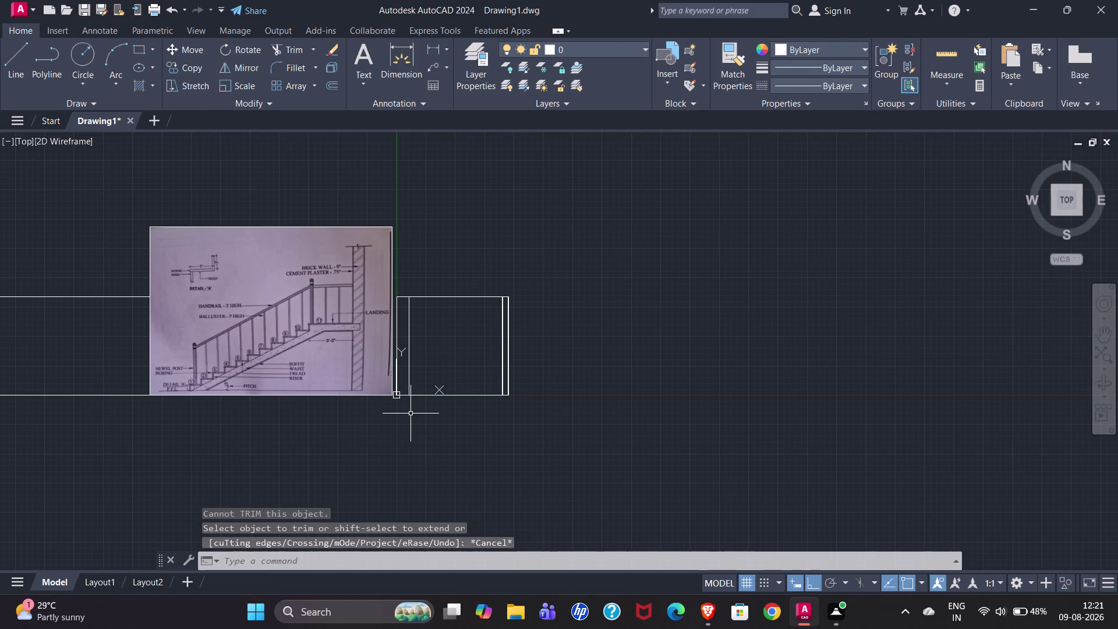
click(107, 295)
click(96, 394)
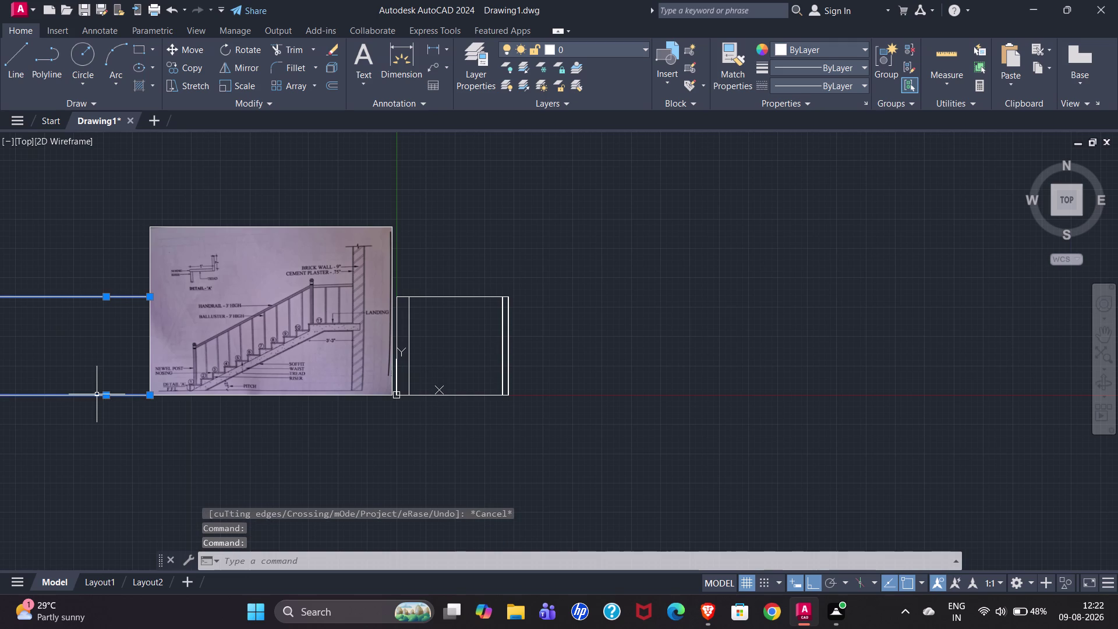
key(Delete)
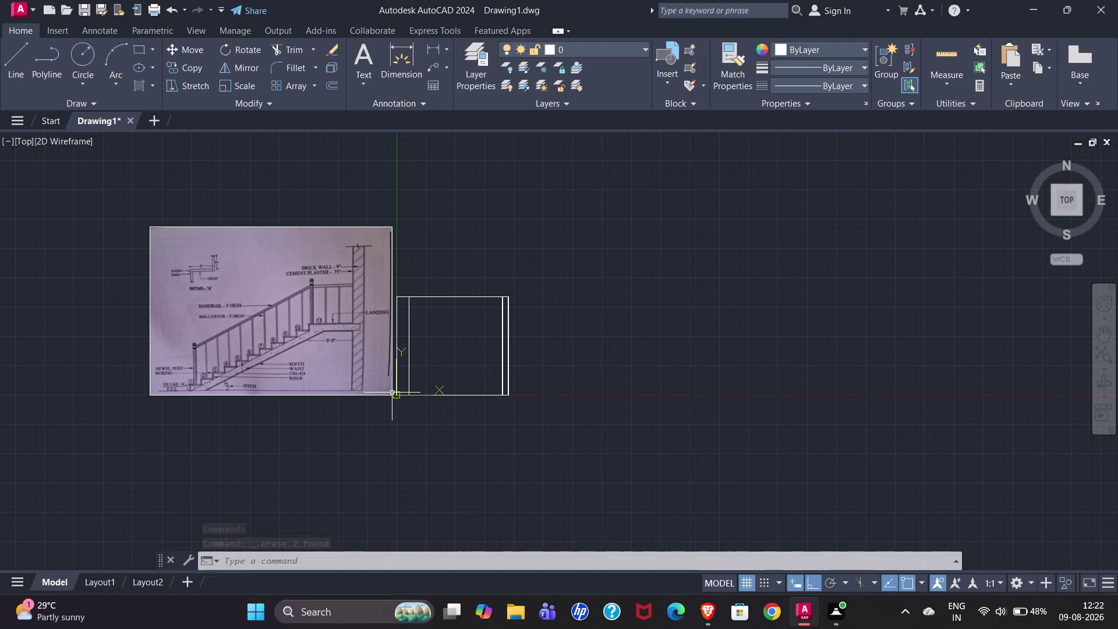
scroll(up, 3)
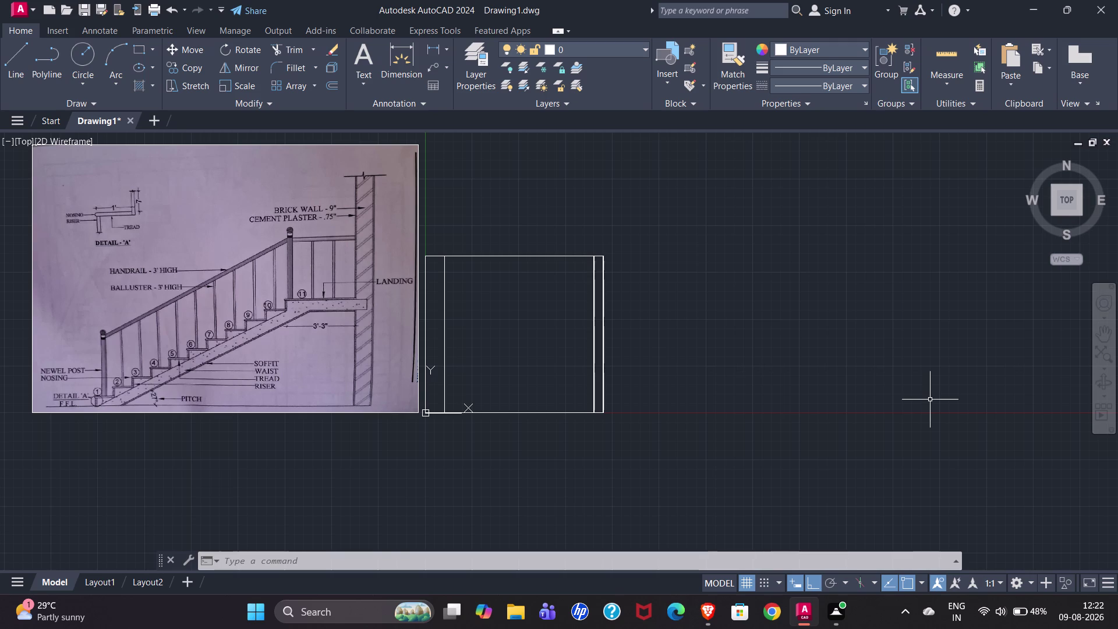
click(10, 51)
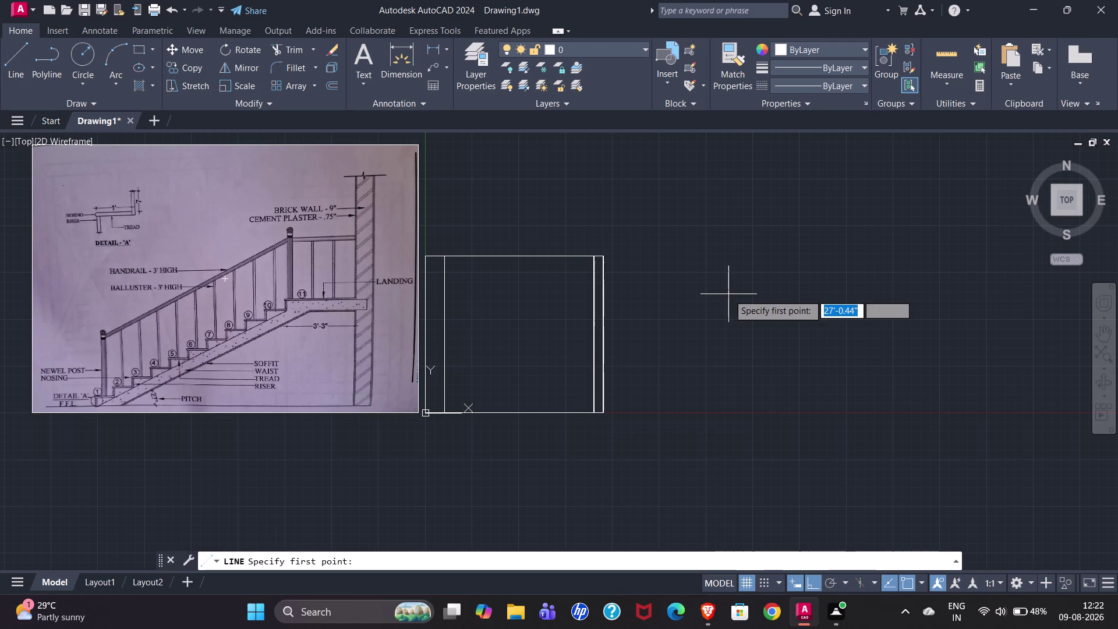
Draw a 7" vertical riser and a 1' tread running right from its top.
scroll(up, 3)
click(661, 331)
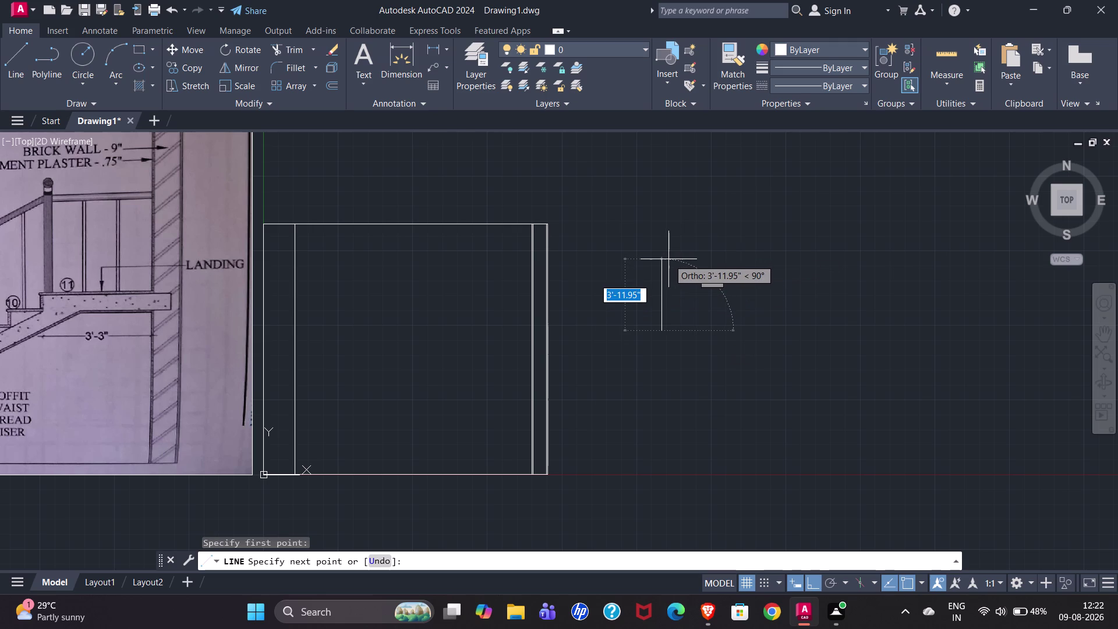
text(7")
key(Return)
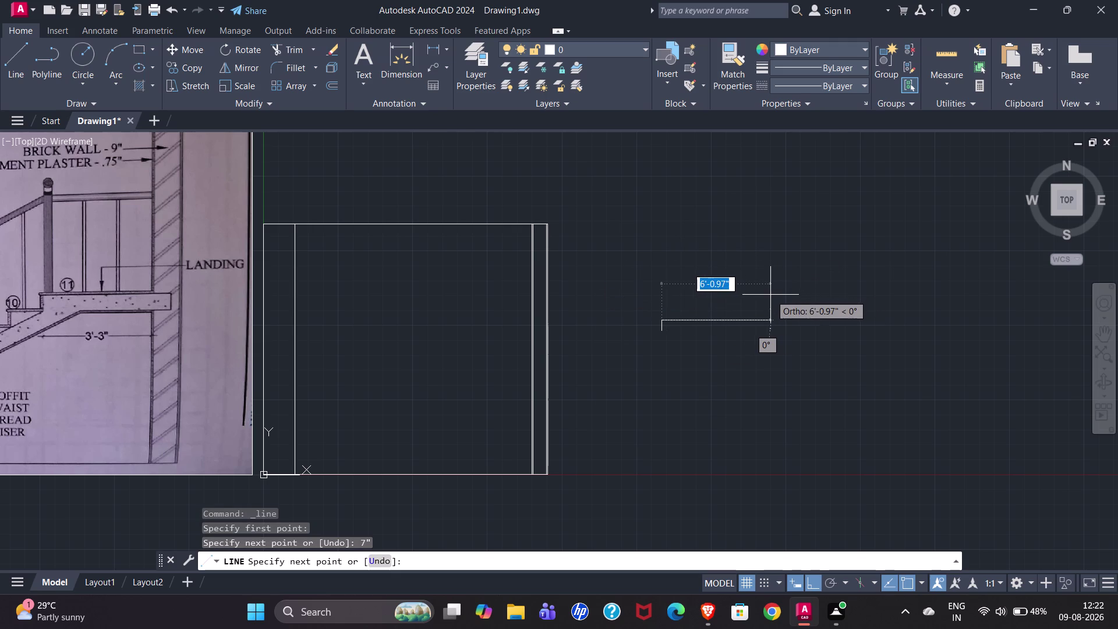
text(1')
key(Return)
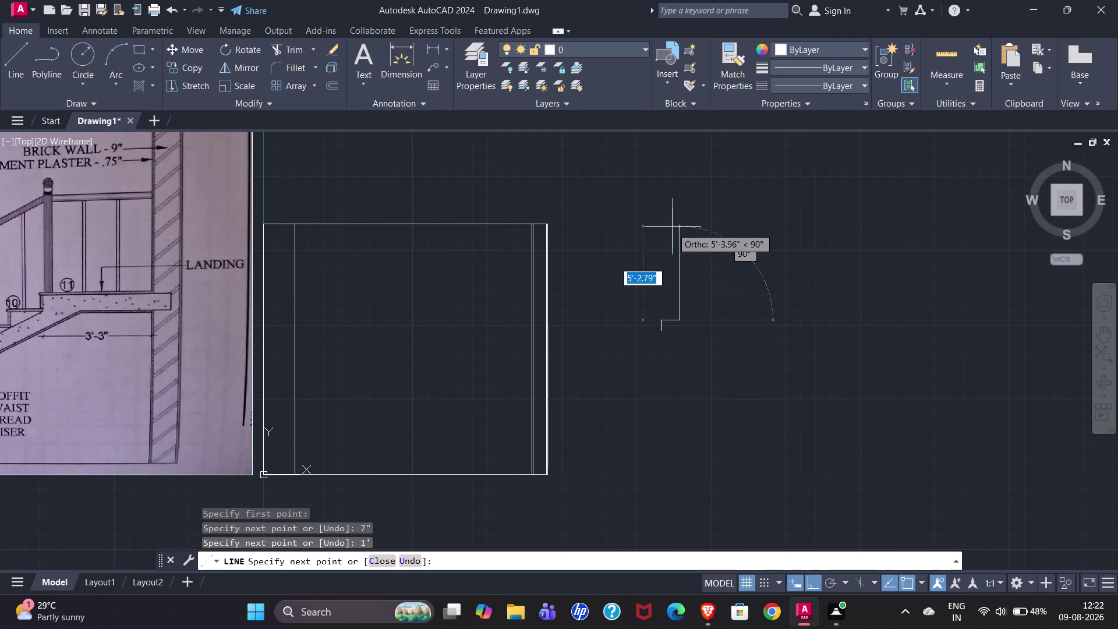
scroll(up, 3)
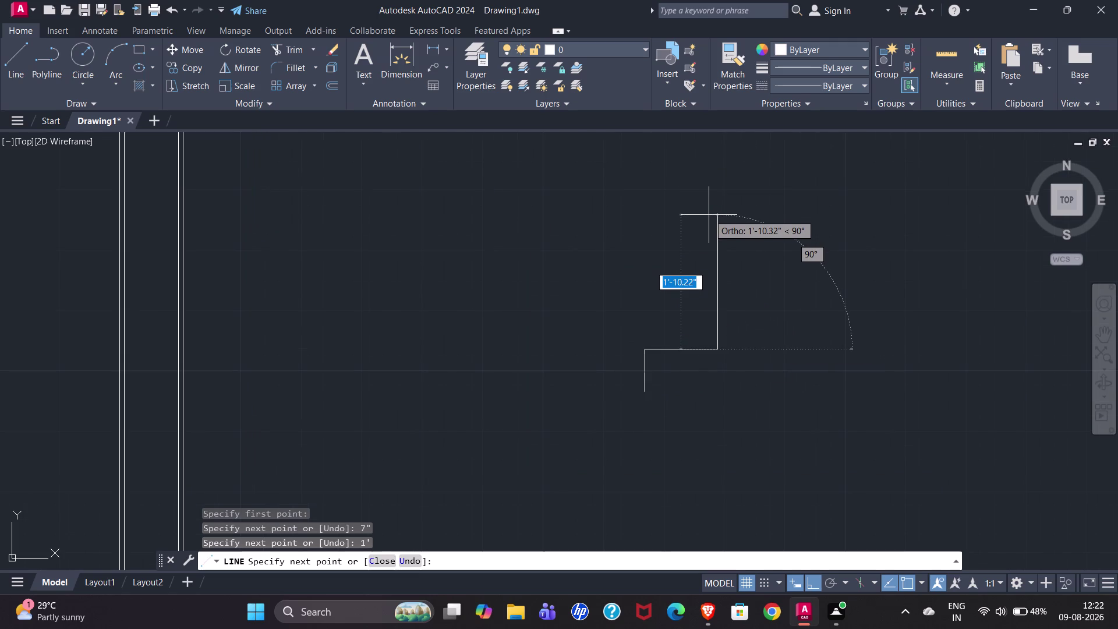
key(Escape)
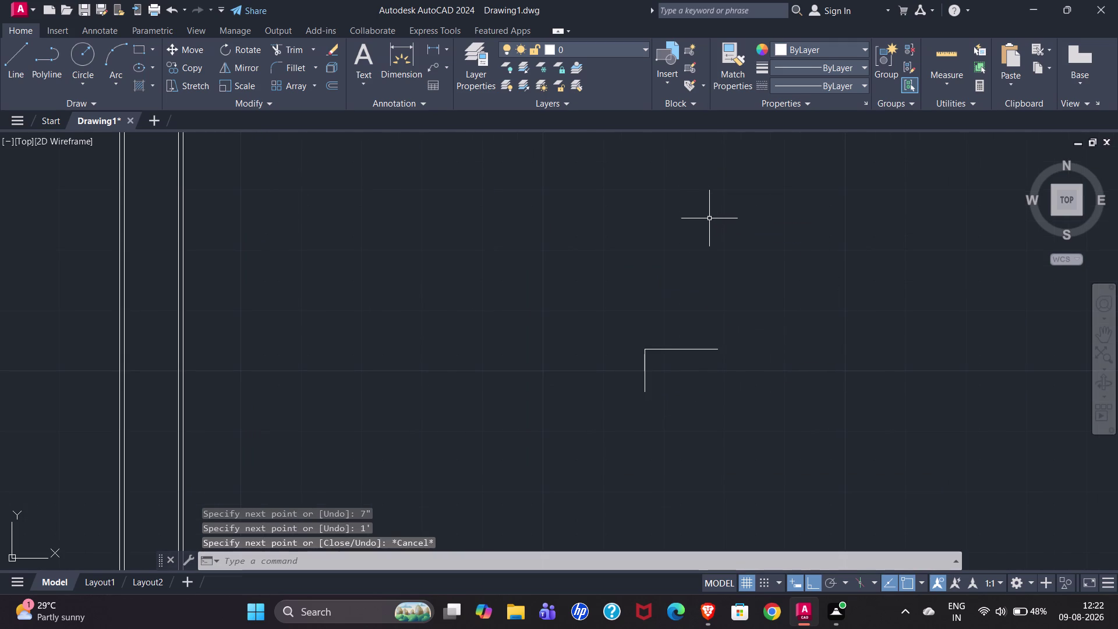
click(674, 349)
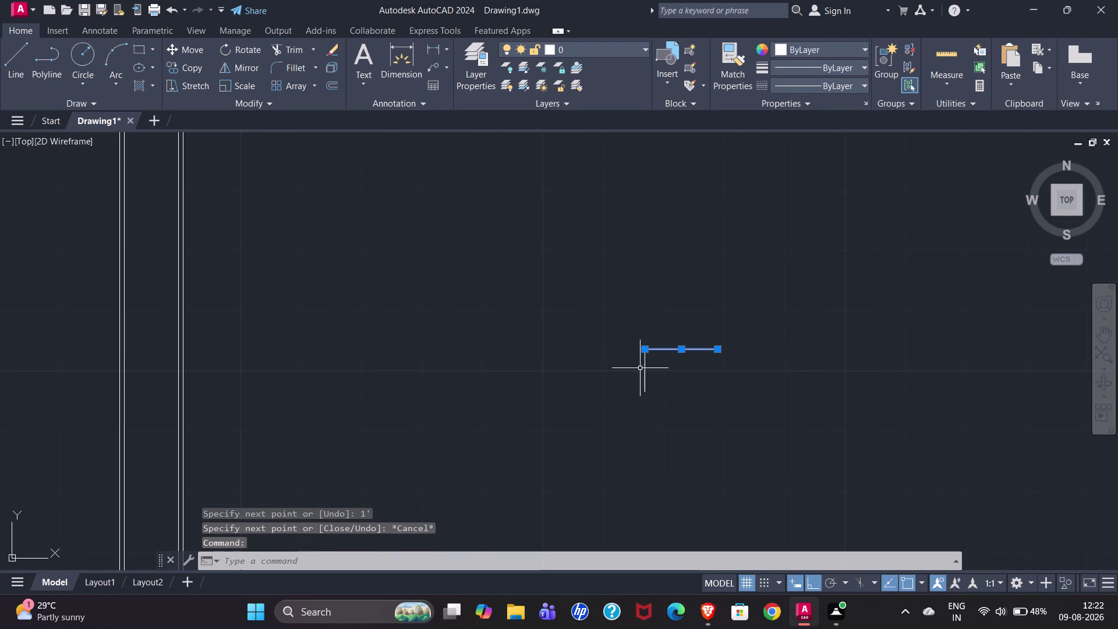
Offset the step's tread line by 1".
click(644, 366)
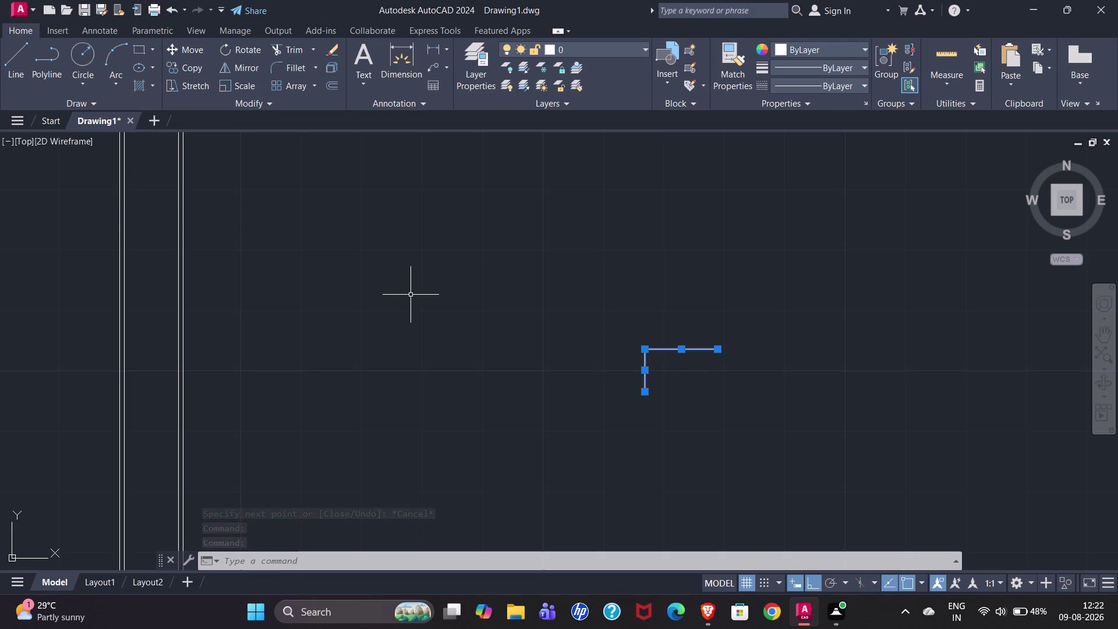
key(o)
key(Return)
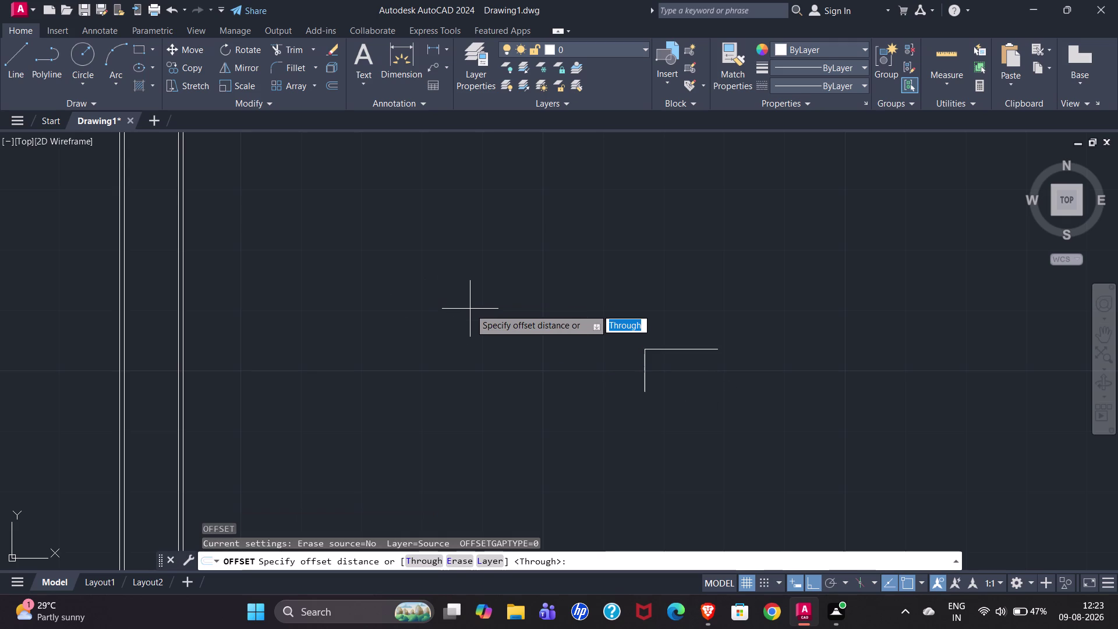
key(Return)
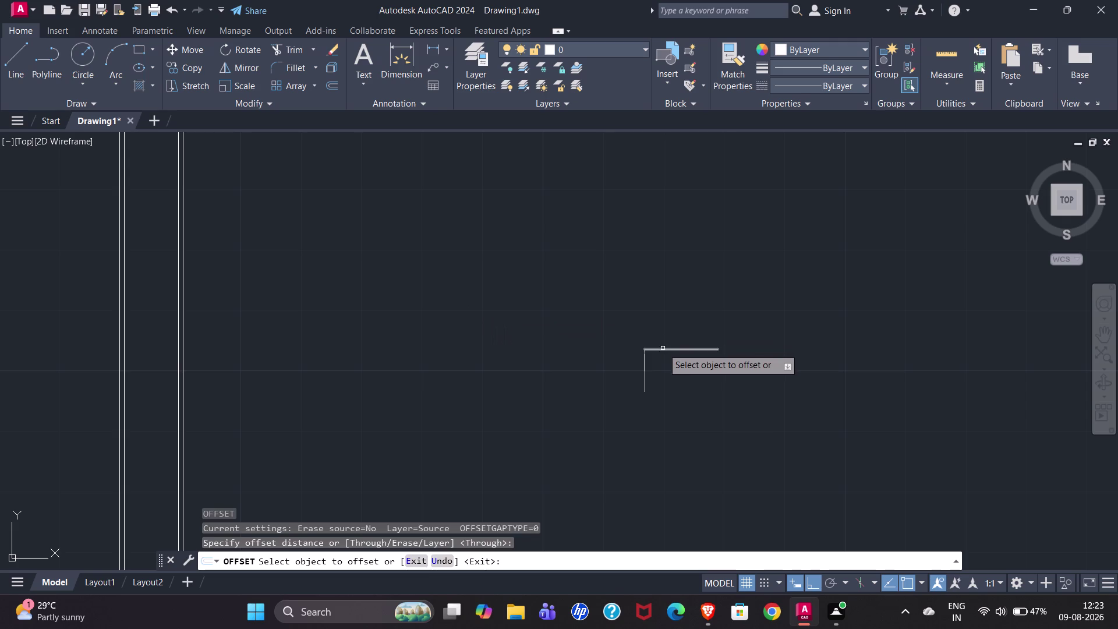
click(663, 349)
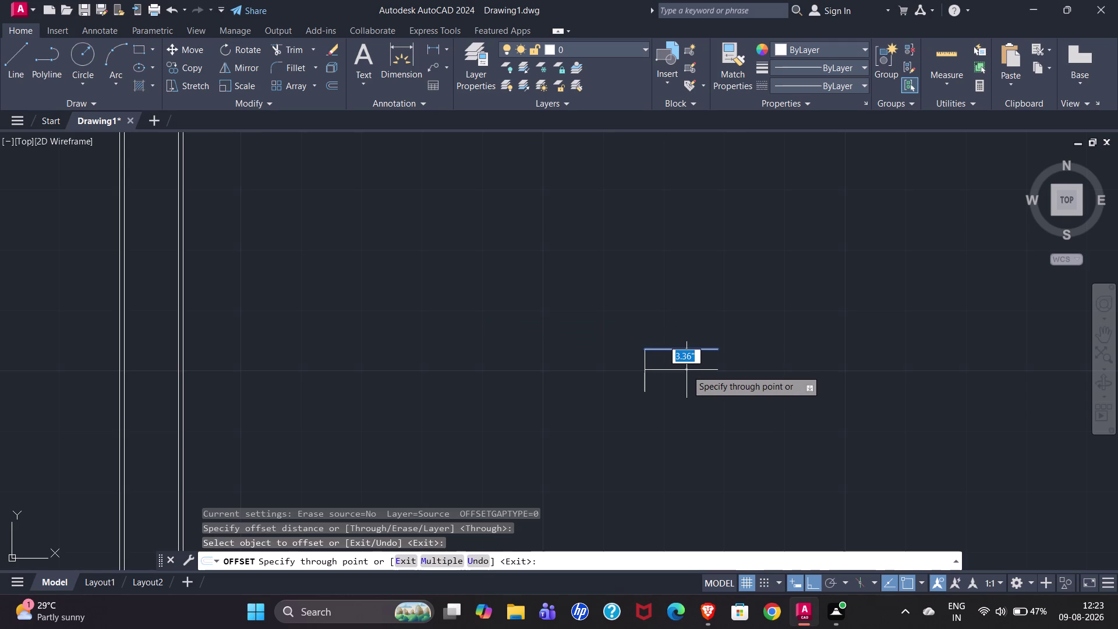
text(1")
key(Return)
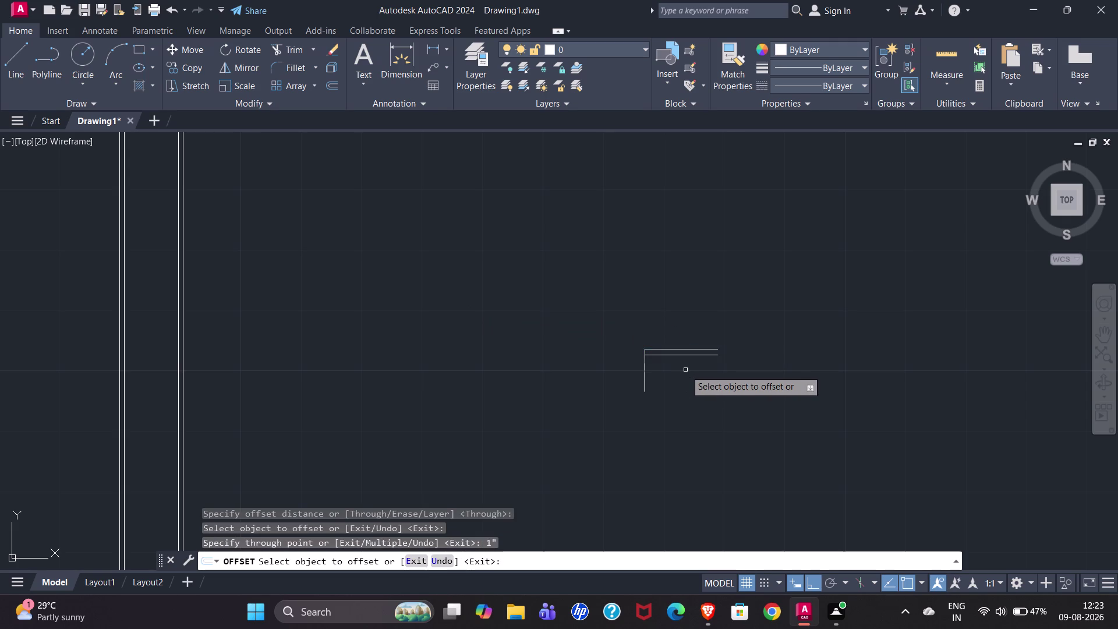
Offset the riser line by 1" and finish offsetting.
click(644, 372)
text(1)
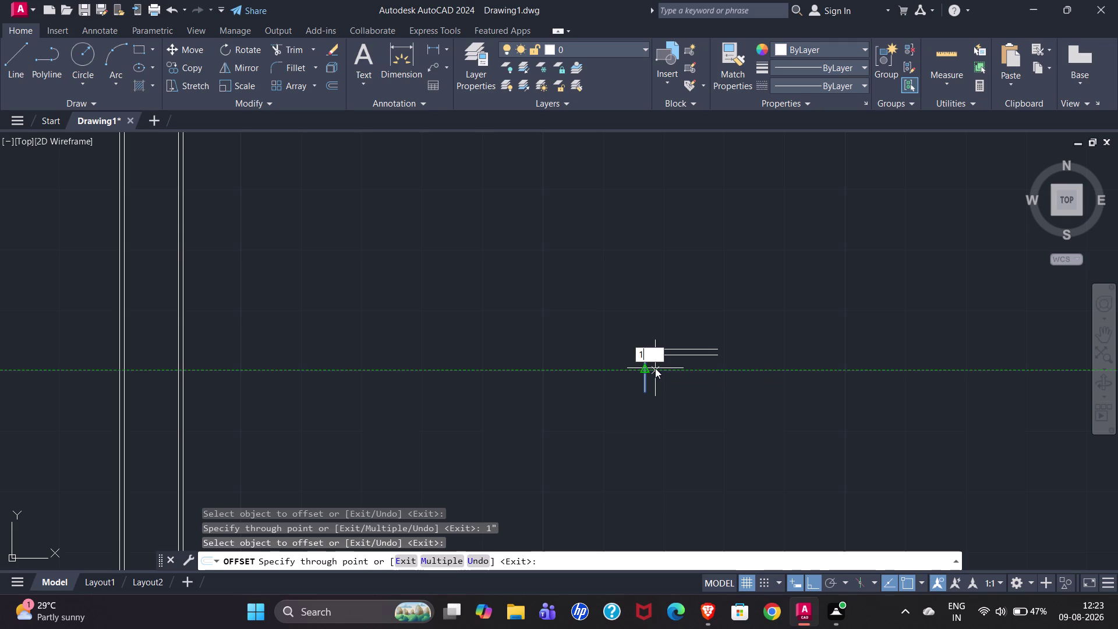
text(")
key(Return)
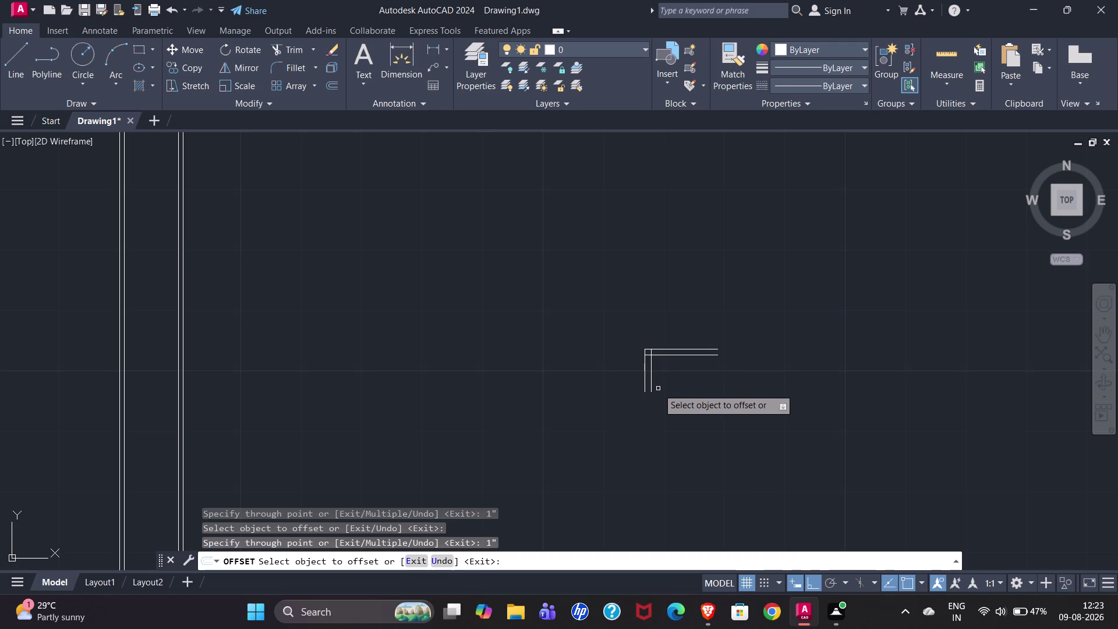
scroll(up, 3)
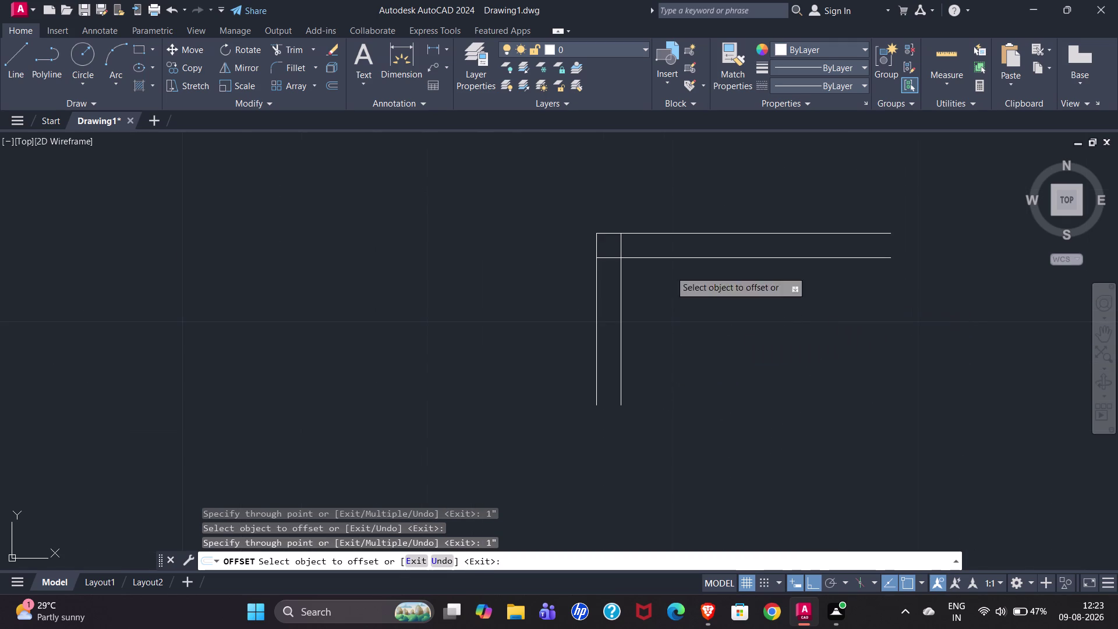
key(Escape)
click(8, 59)
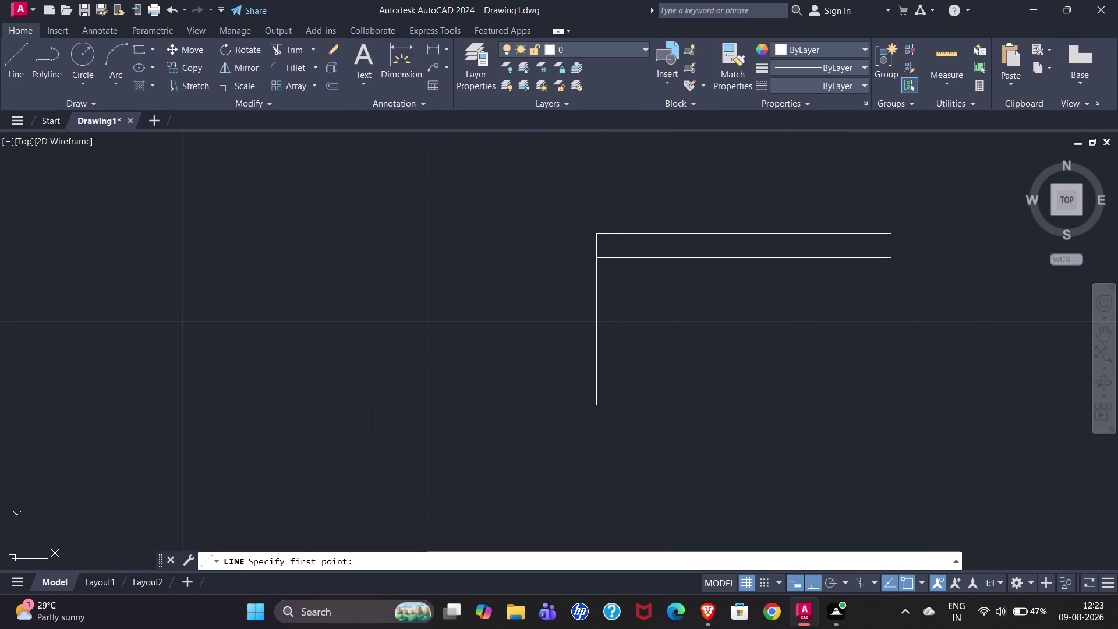
Draw short lines capping the riser bottom and the tread's right end.
drag(597, 406, 602, 410)
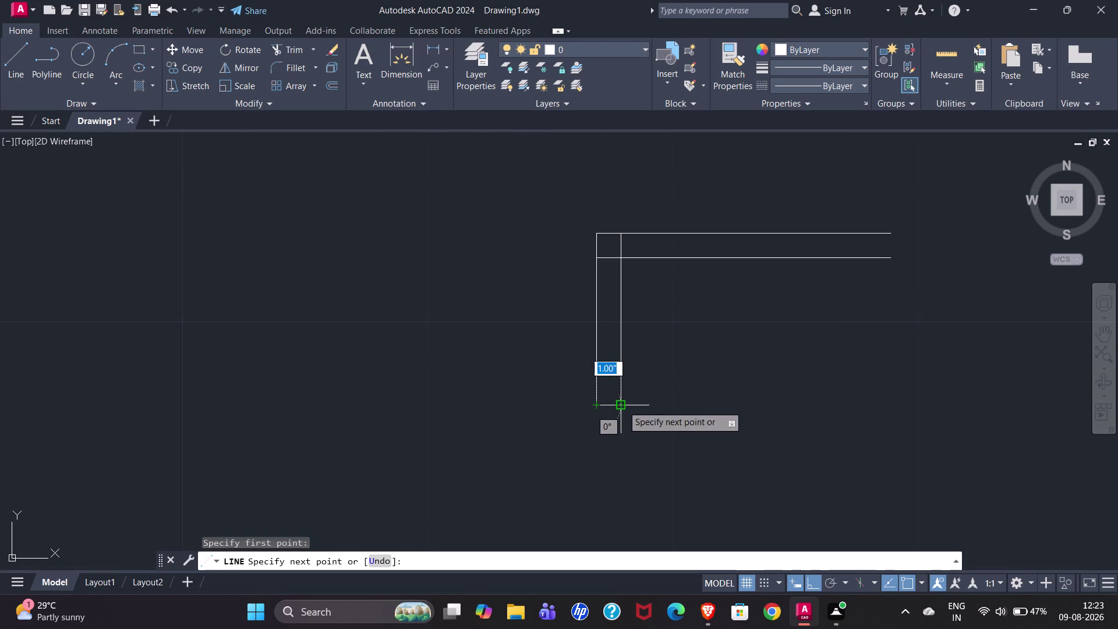
click(622, 406)
key(Escape)
click(15, 73)
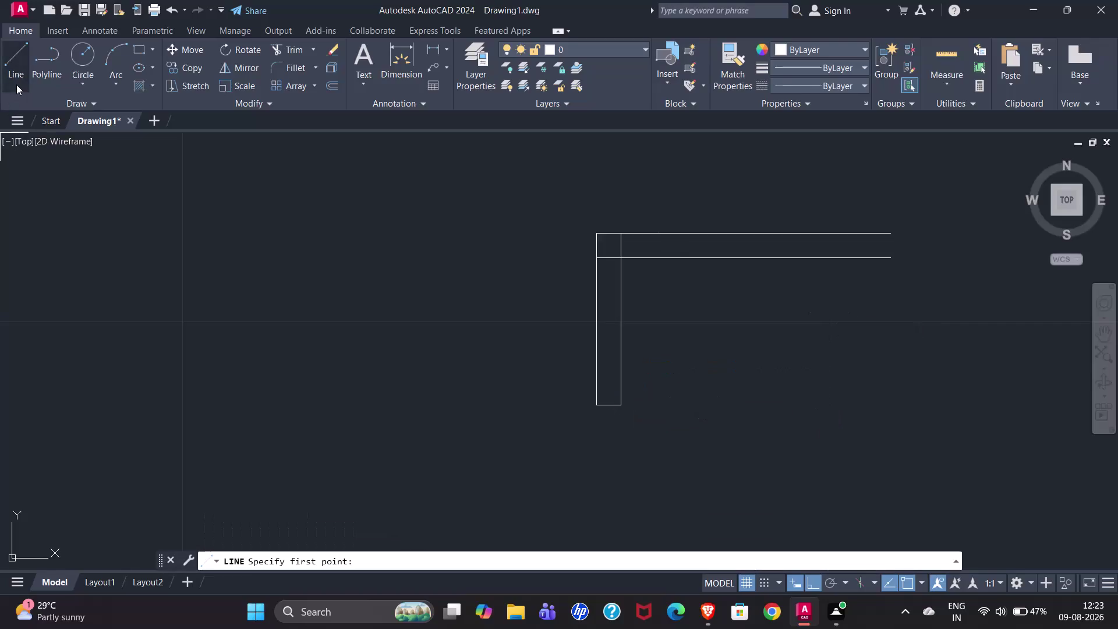
click(891, 234)
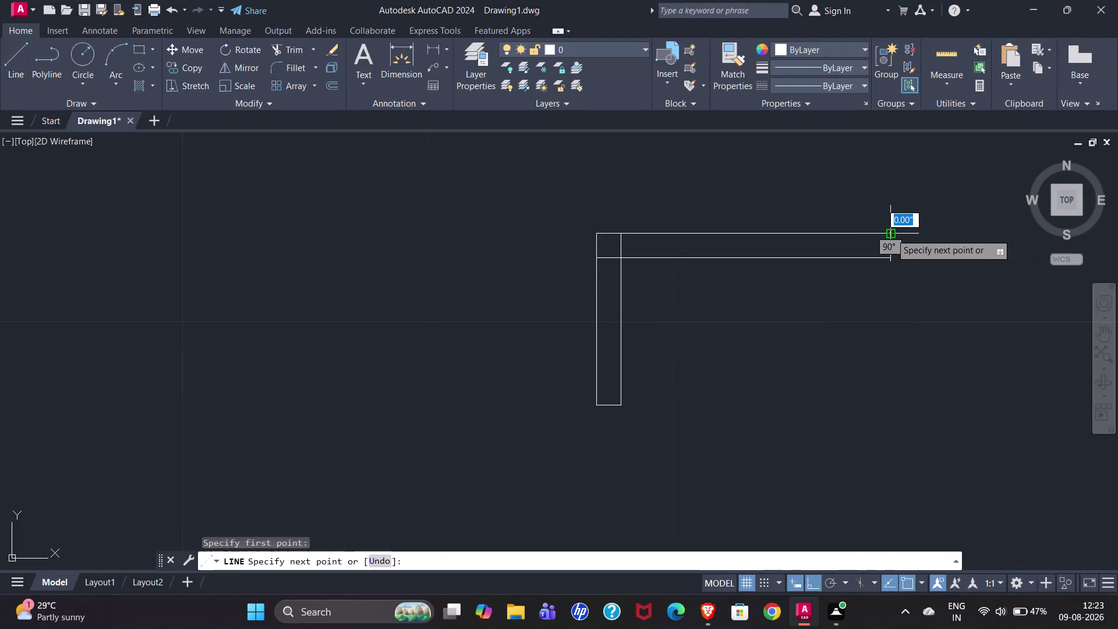
click(893, 256)
key(Escape)
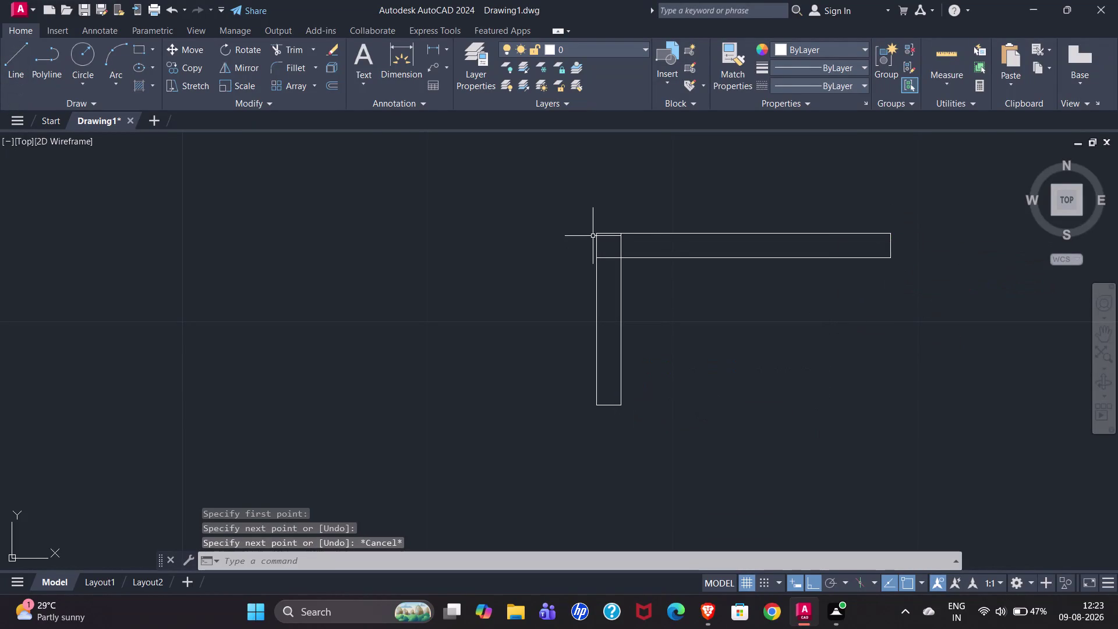
Fillet the two tread edges into a rounded nosing at the tread's left end.
click(283, 64)
click(607, 257)
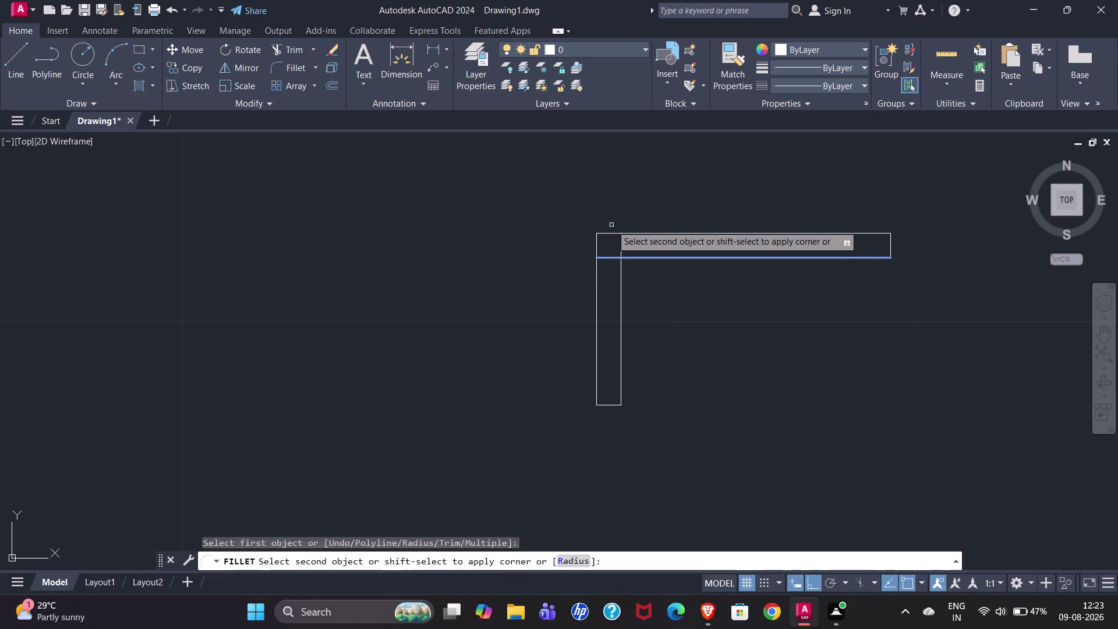
click(609, 233)
key(Escape)
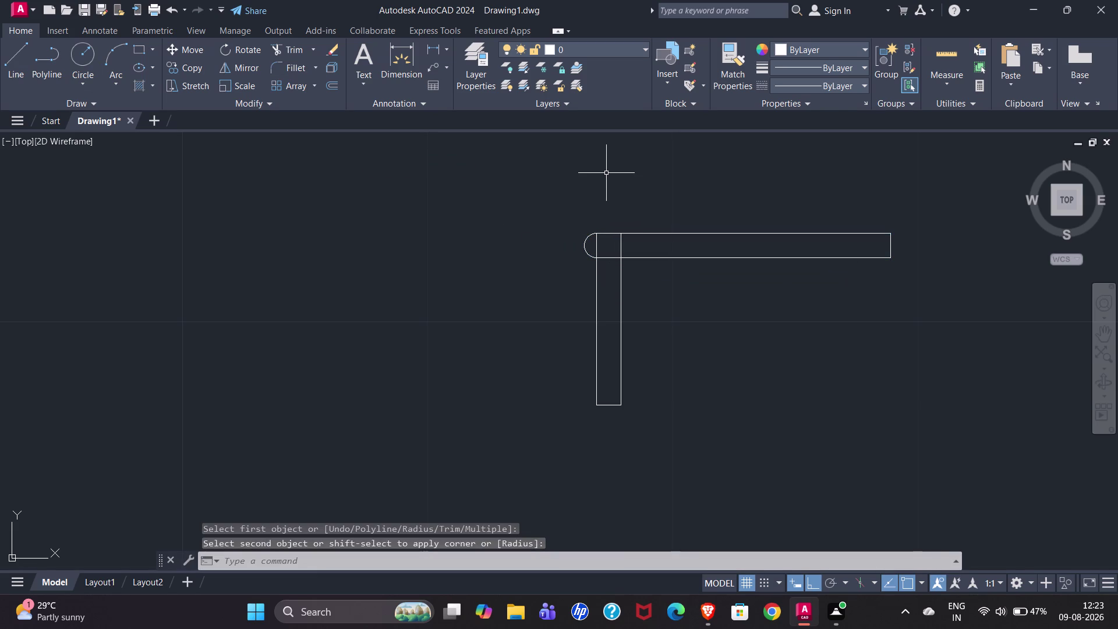
click(301, 51)
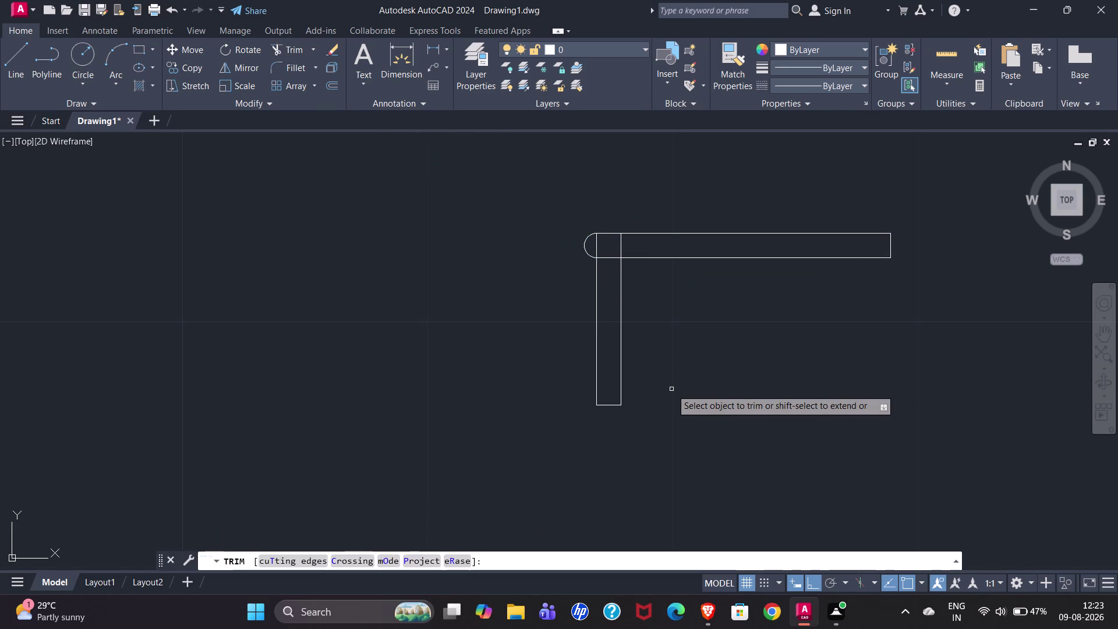
Fence-trim the riser line pieces crossing the tread near the rounded nosing.
scroll(down, 3)
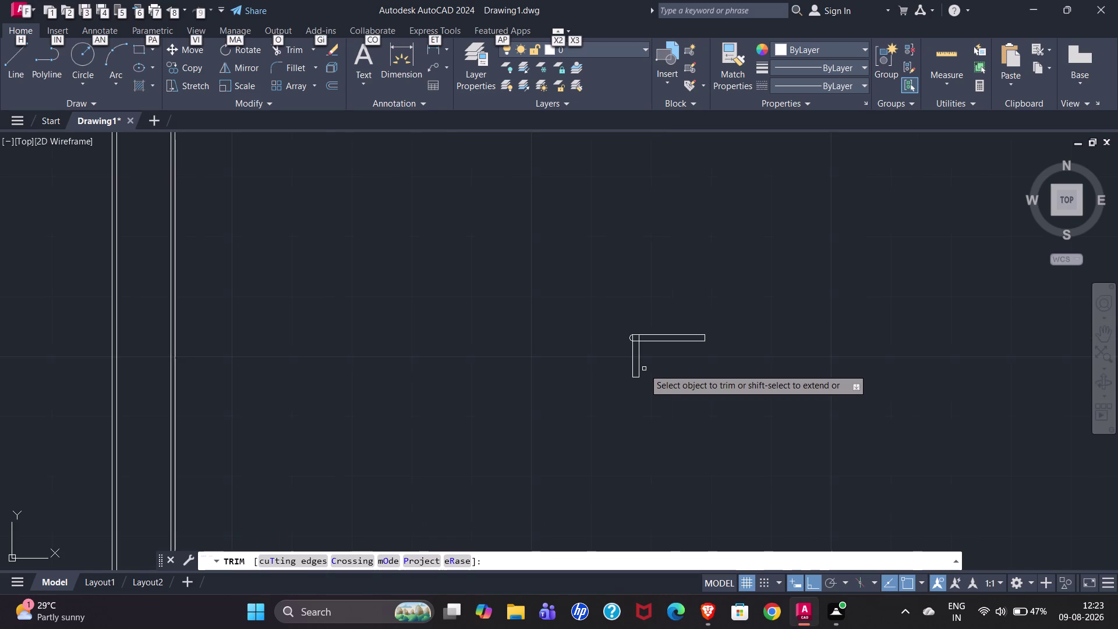
scroll(down, 3)
scroll(down, 3)
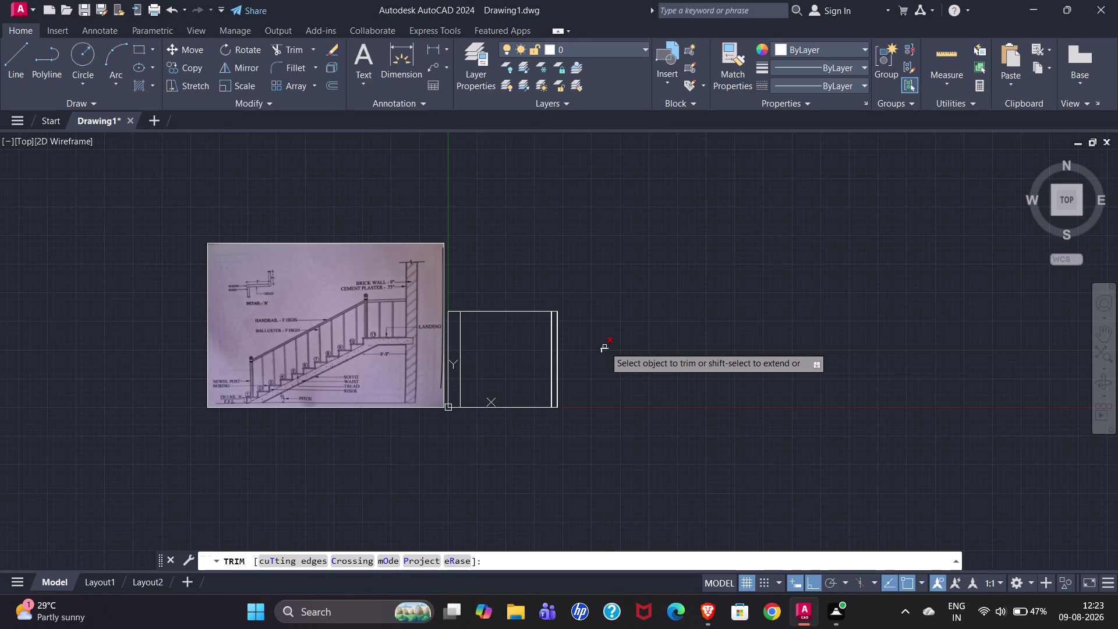
scroll(up, 3)
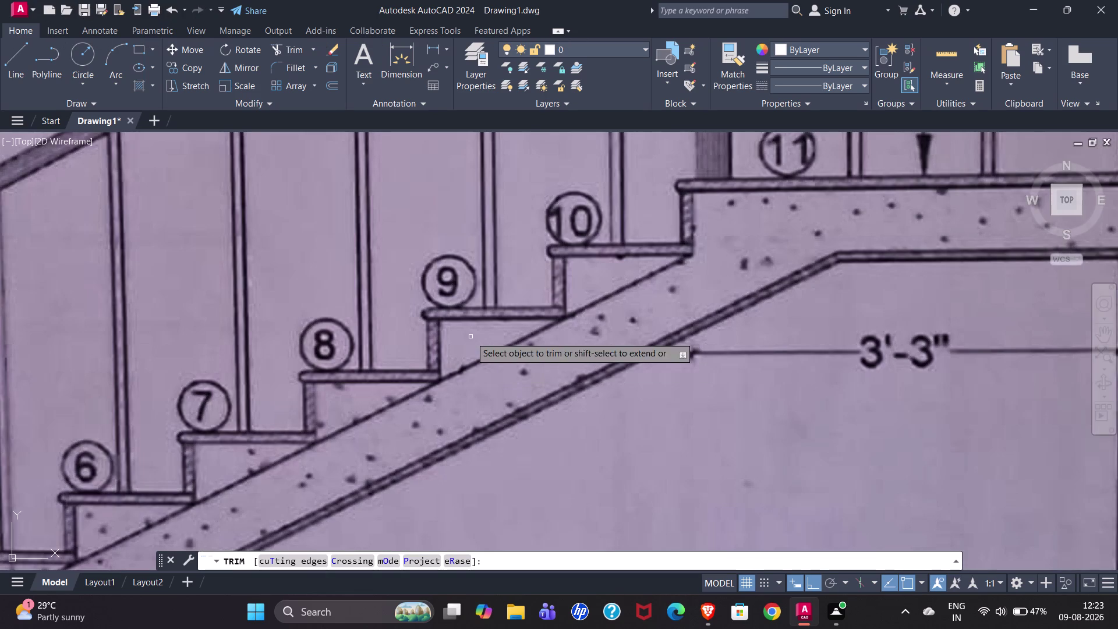
scroll(down, 3)
scroll(down, 3)
scroll(up, 3)
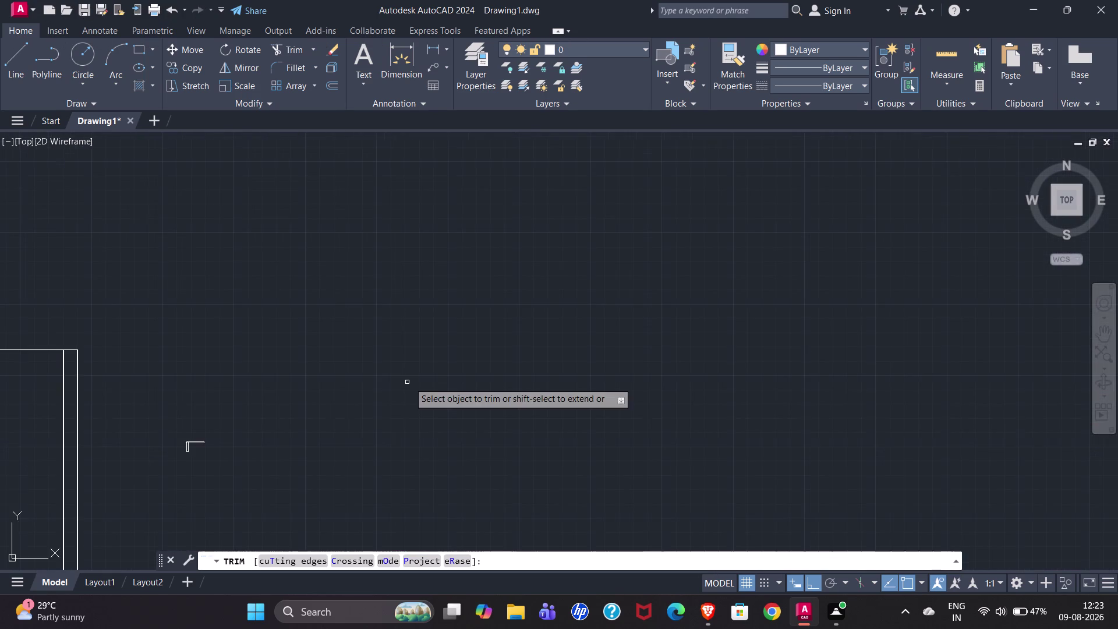
scroll(down, 3)
scroll(up, 3)
scroll(up, 3)
drag(727, 241, 613, 237)
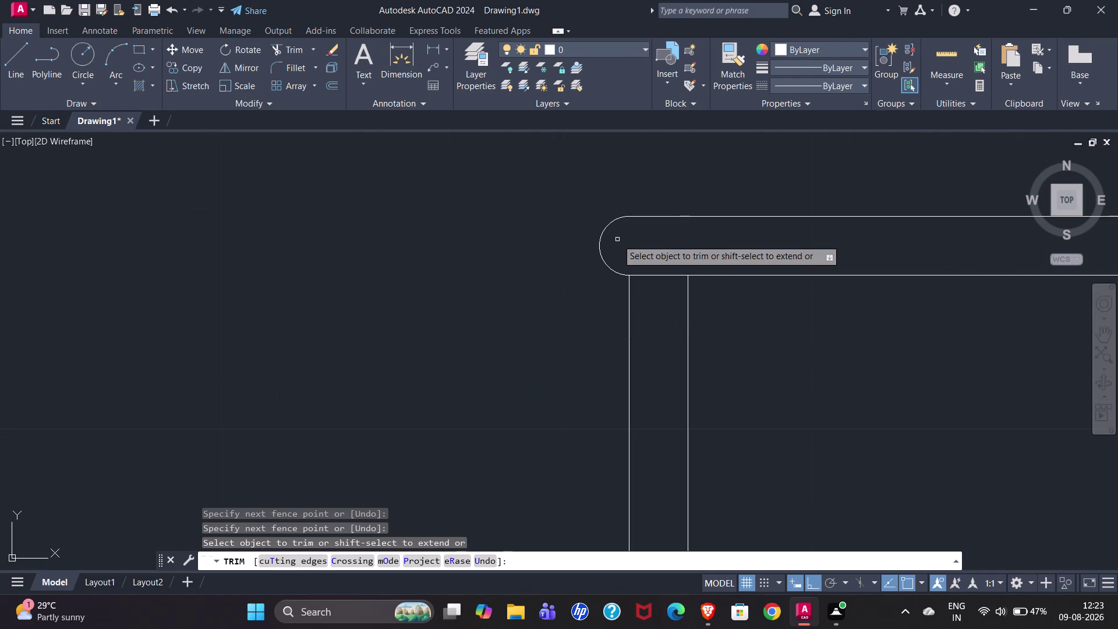
scroll(down, 3)
scroll(down, 3)
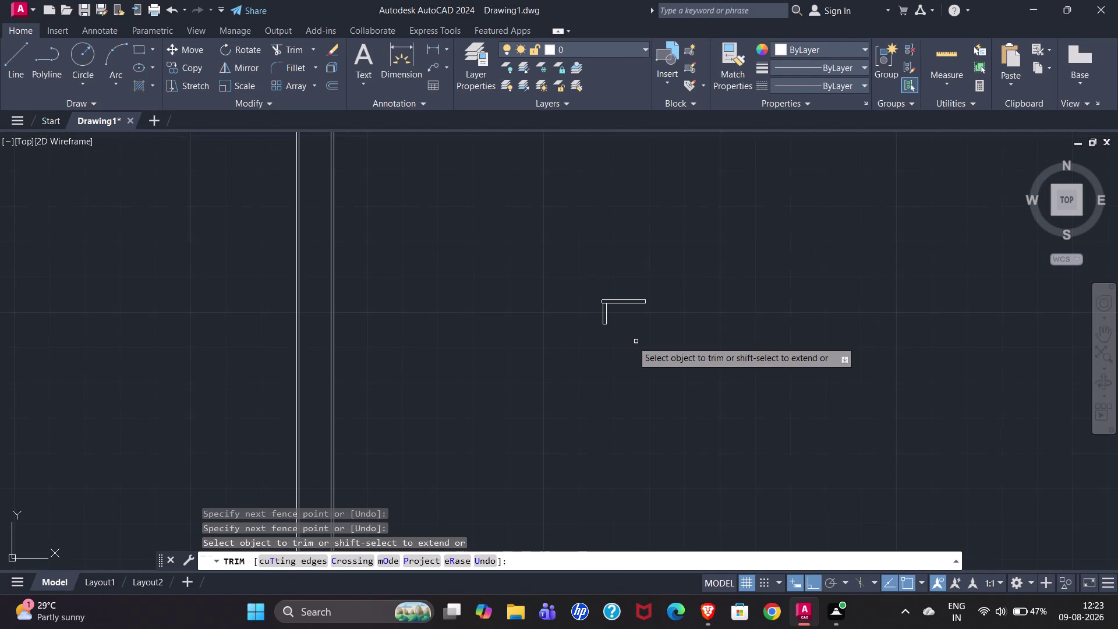
key(Escape)
click(561, 260)
click(683, 342)
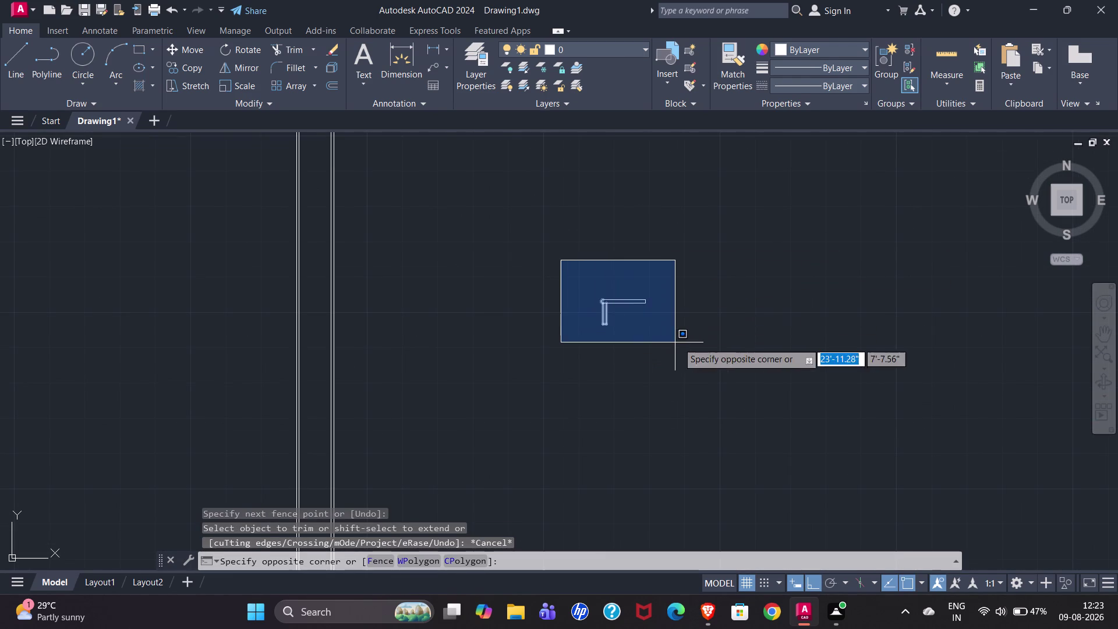
scroll(down, 3)
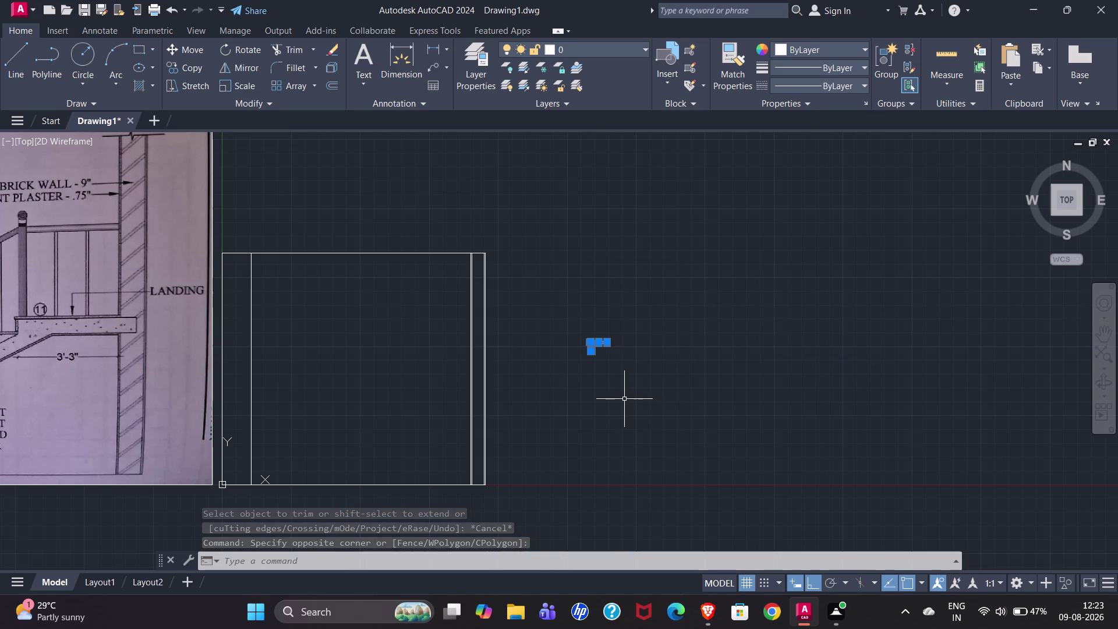
Copy the finished step with CO from its nosing point, placing the first copy on its tread.
text(CO)
key(Return)
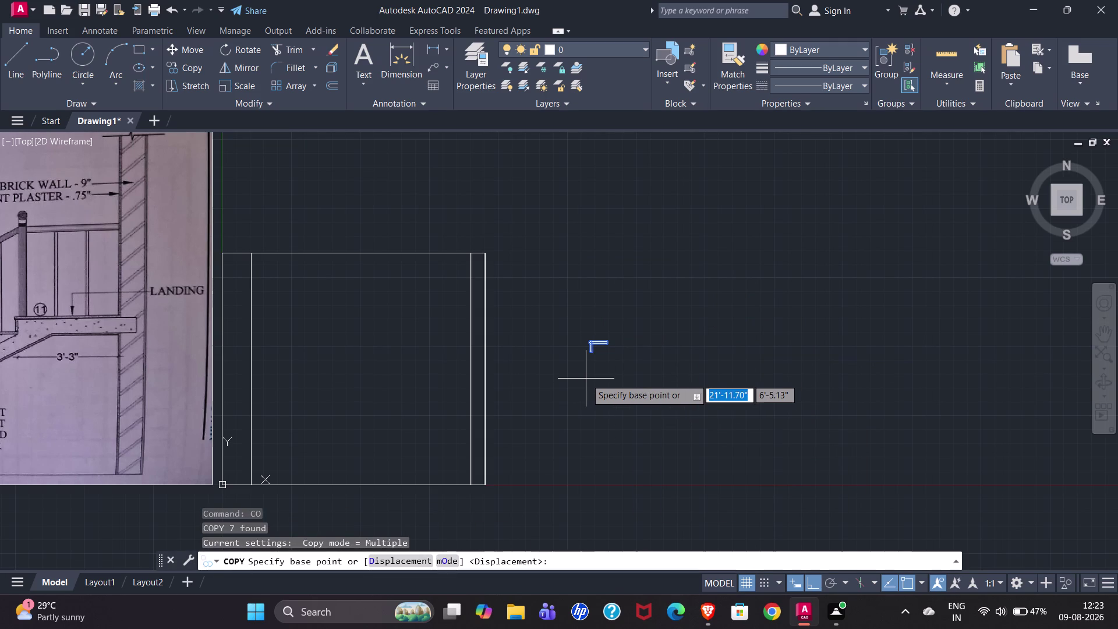
scroll(up, 3)
scroll(down, 3)
scroll(up, 3)
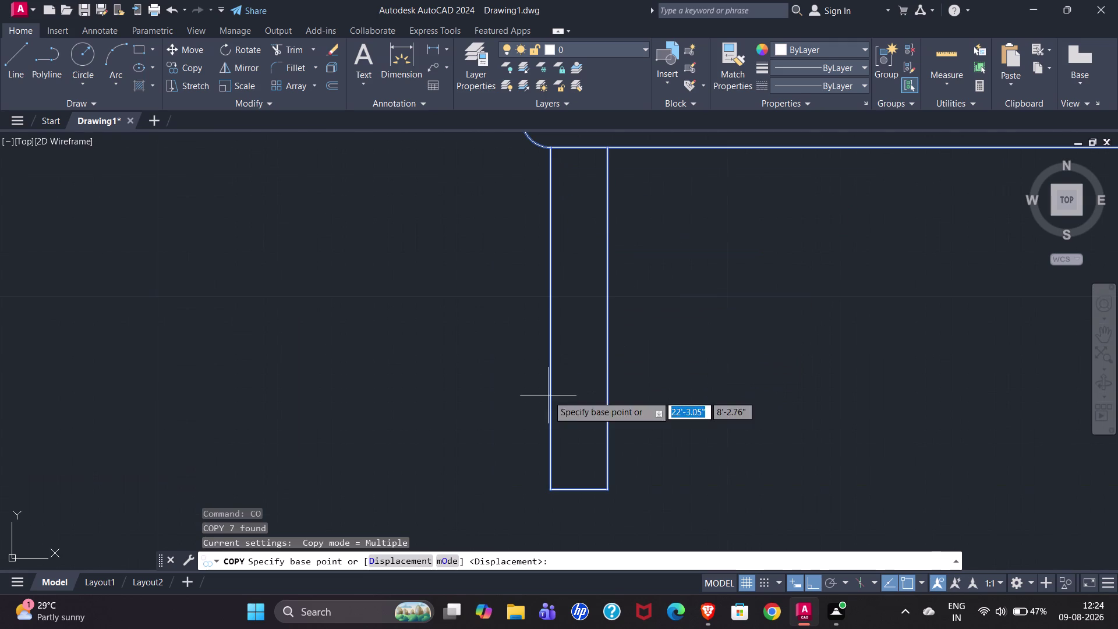
click(550, 489)
scroll(down, 3)
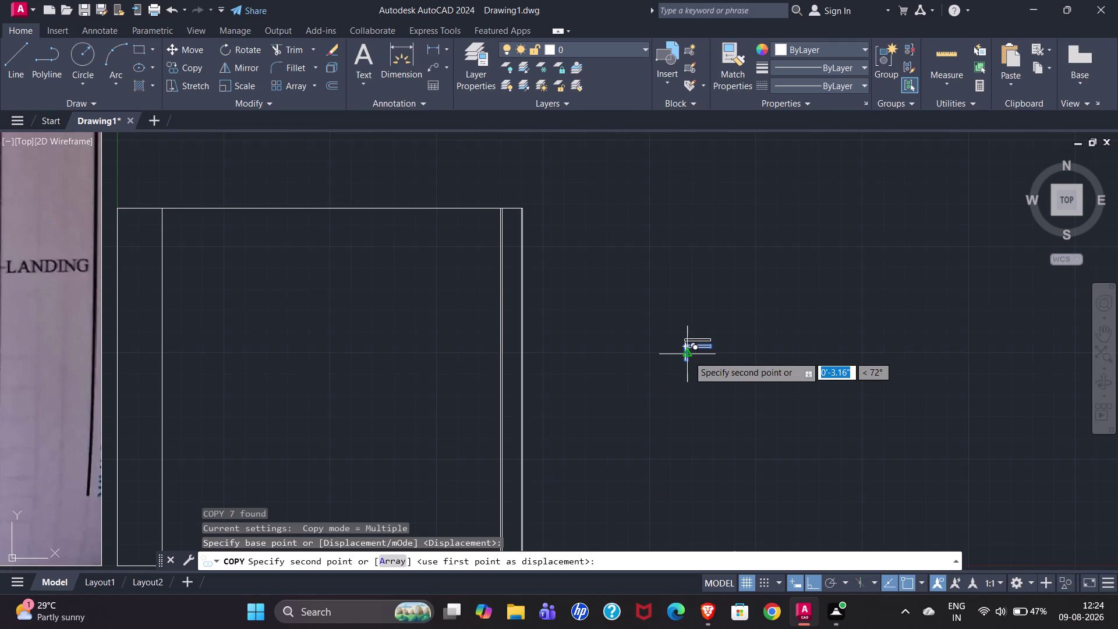
scroll(down, 3)
scroll(up, 3)
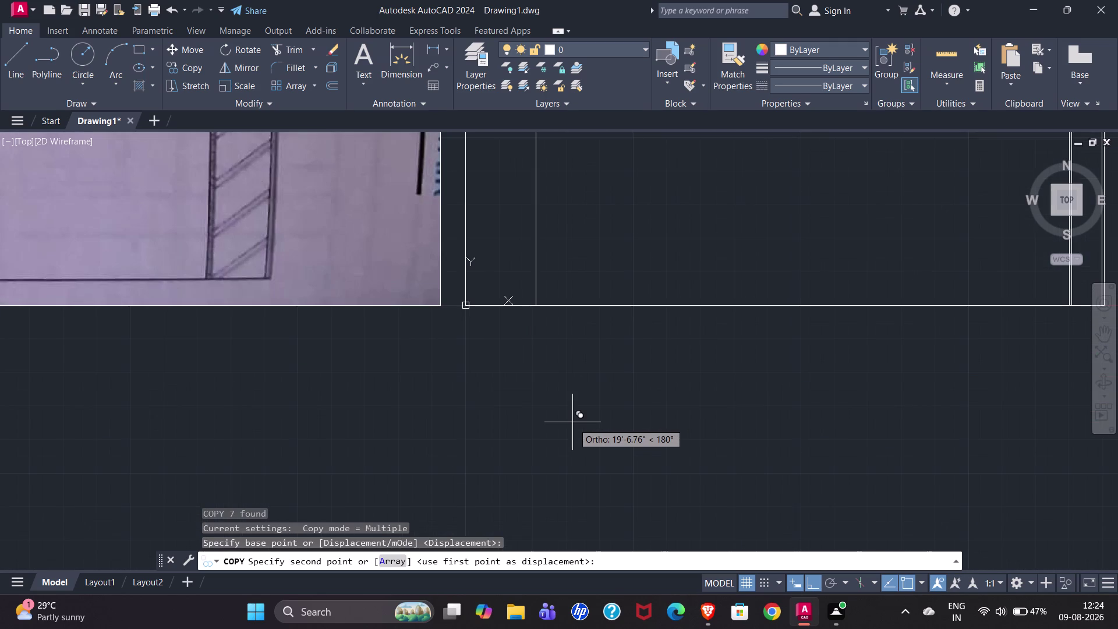
click(814, 581)
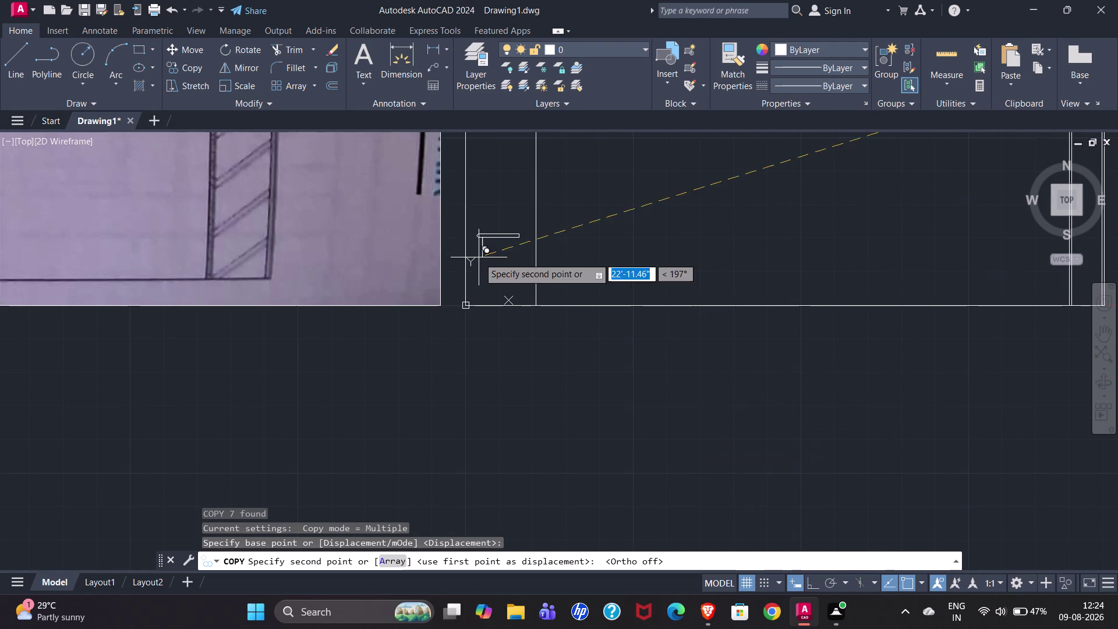
scroll(up, 3)
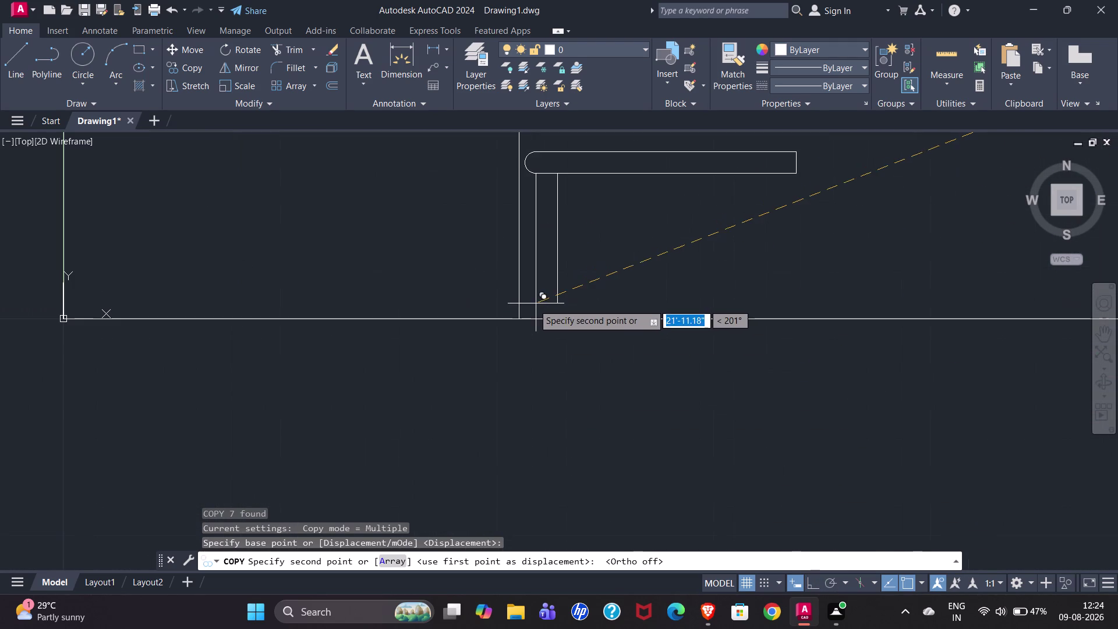
click(519, 320)
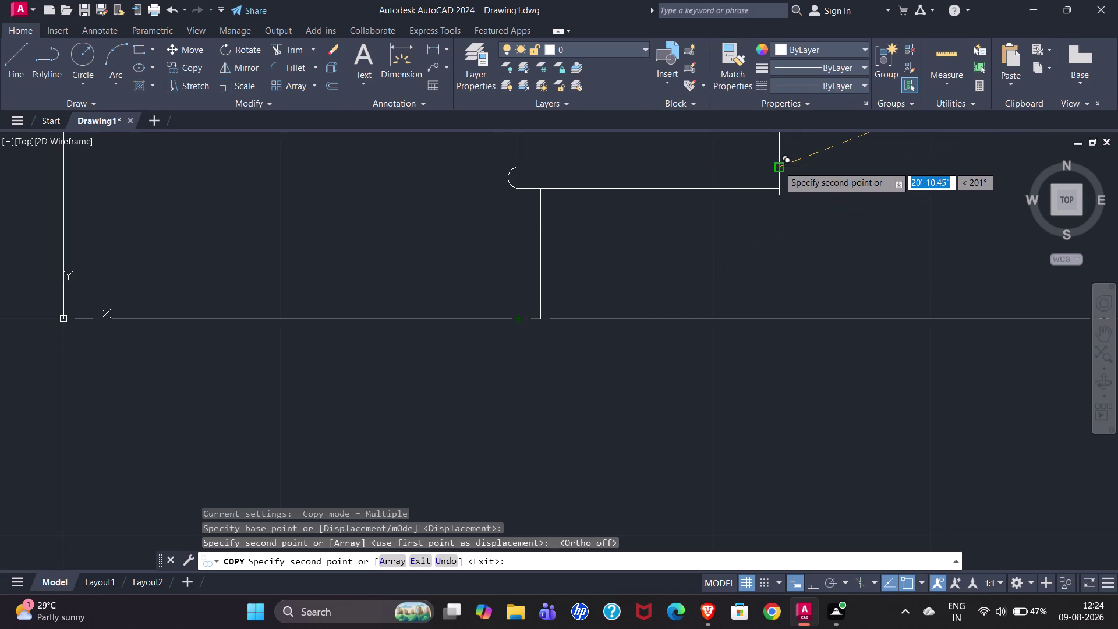
Place five more step copies, each on the previous step's nosing, climbing the flight.
click(779, 166)
scroll(down, 3)
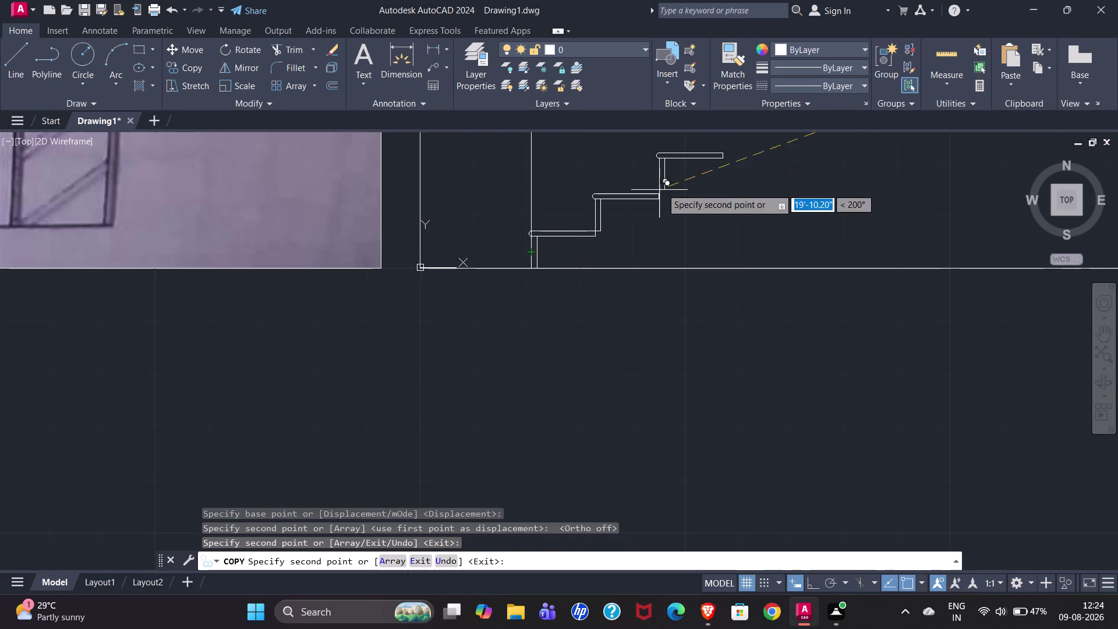
scroll(up, 3)
click(651, 219)
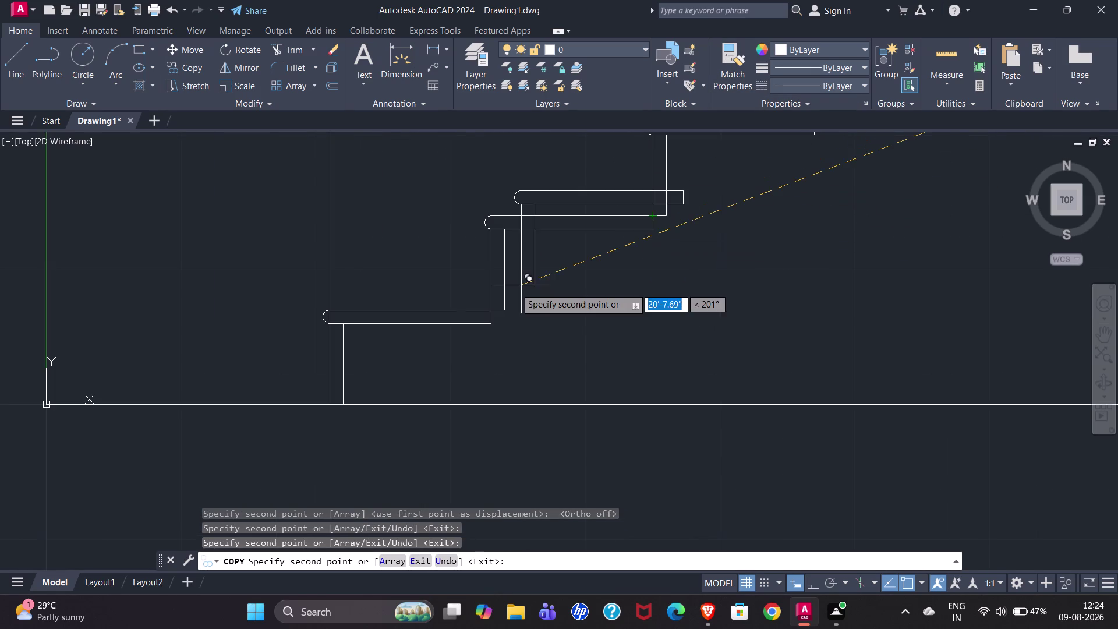
scroll(down, 3)
scroll(up, 3)
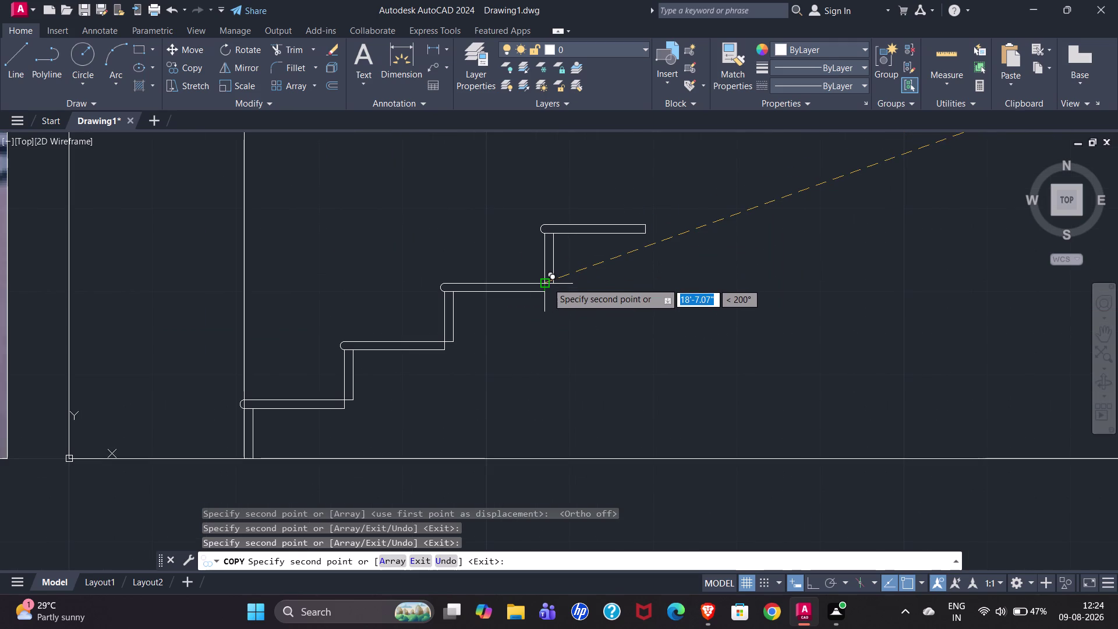
click(546, 279)
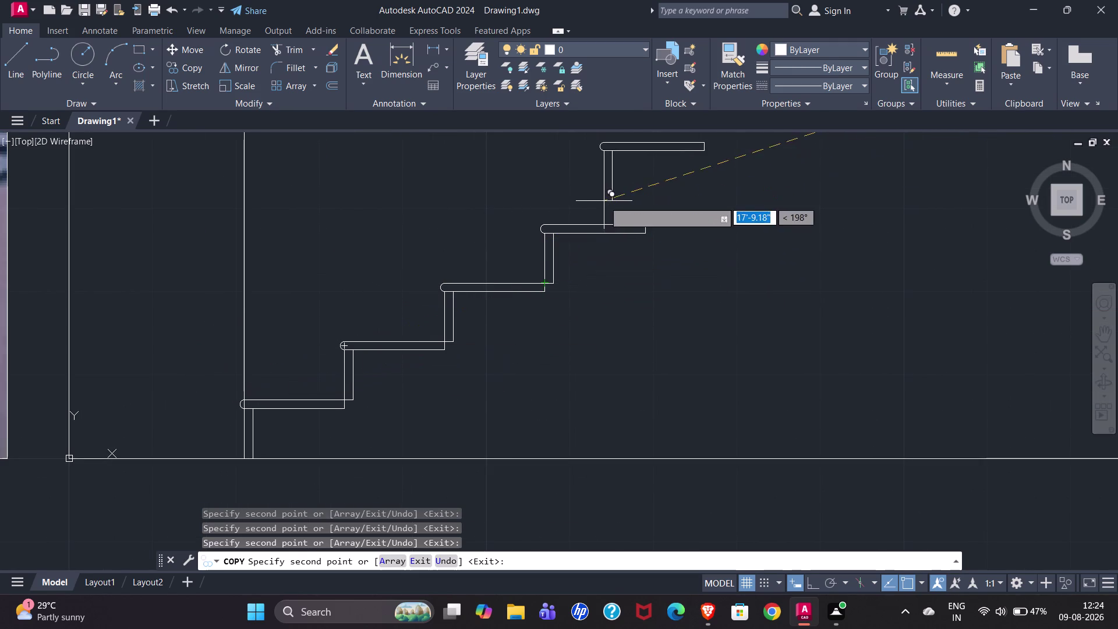
scroll(down, 3)
scroll(up, 3)
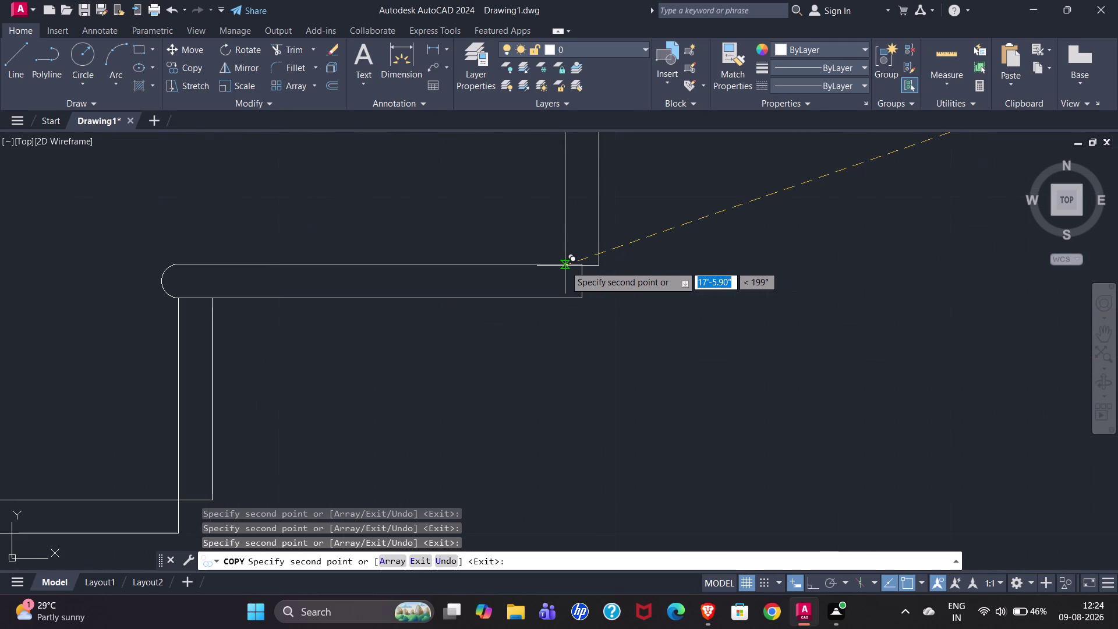
click(583, 264)
scroll(down, 3)
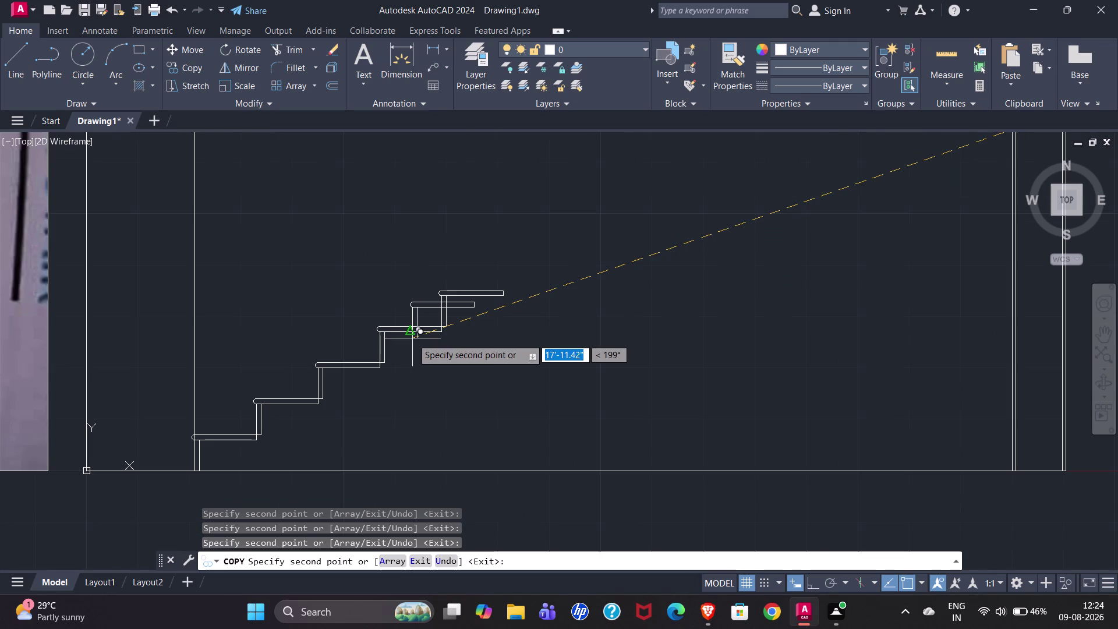
scroll(up, 3)
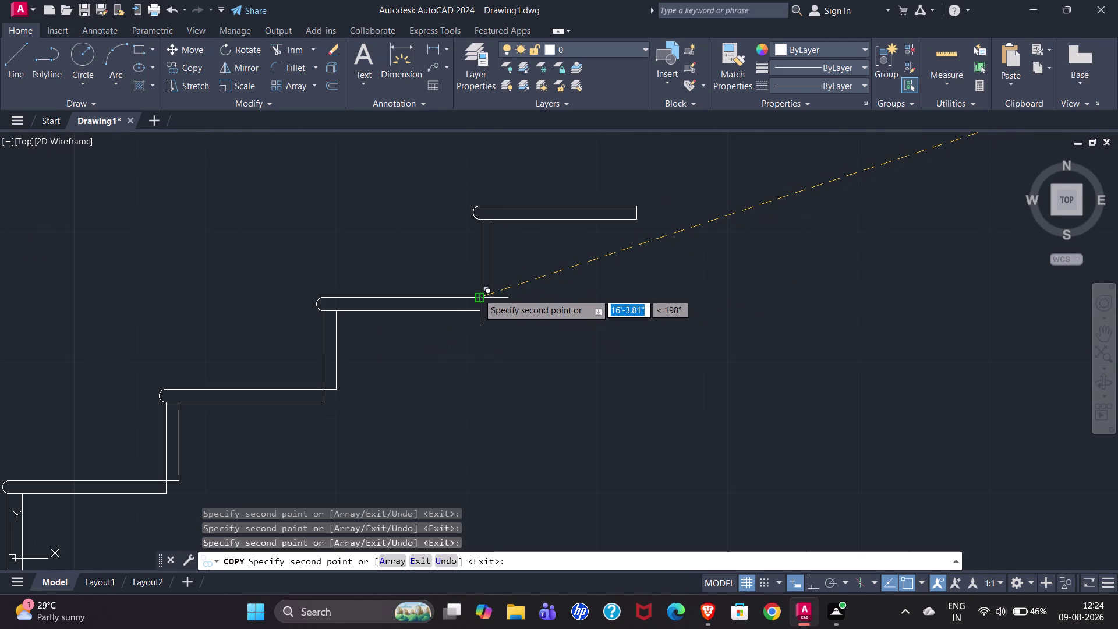
click(478, 295)
Add five further step copies up to the topmost step, then end copying.
click(635, 203)
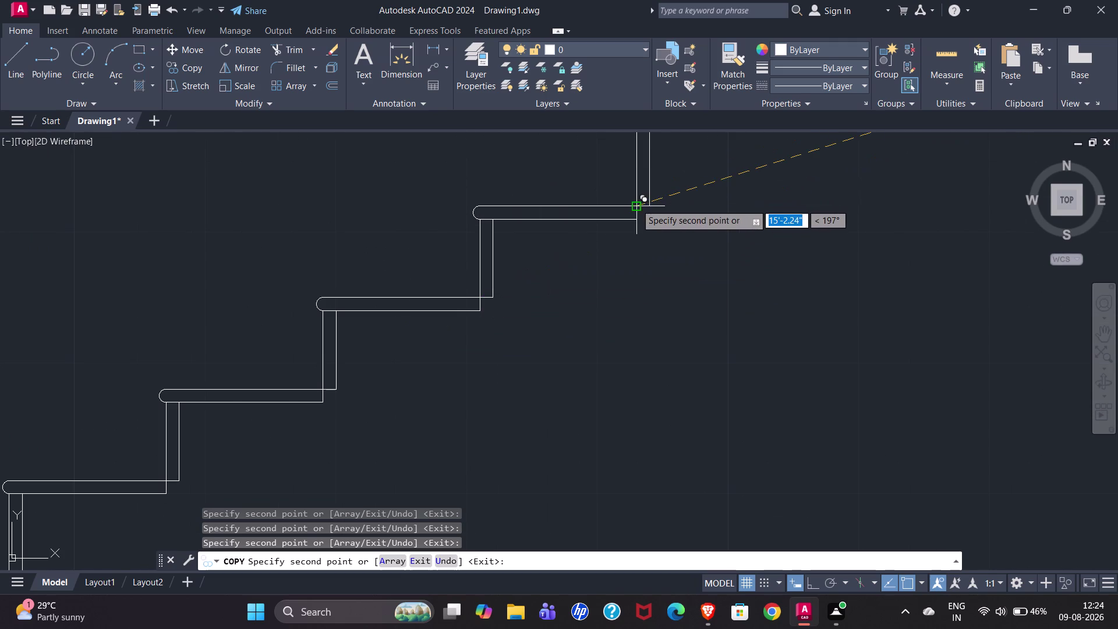
scroll(down, 3)
scroll(up, 3)
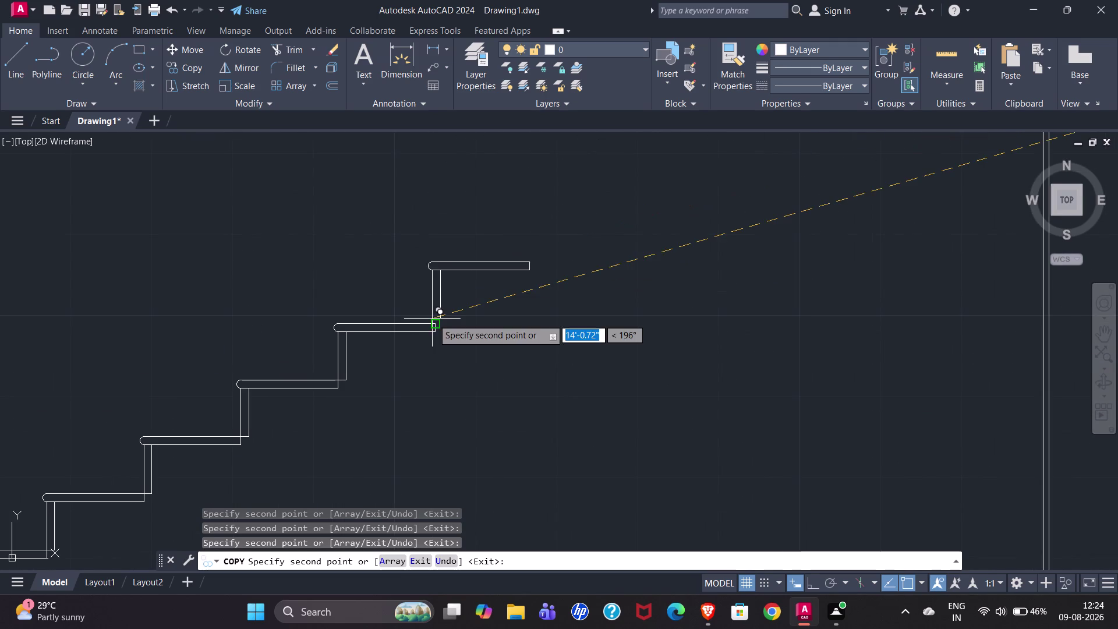
click(435, 323)
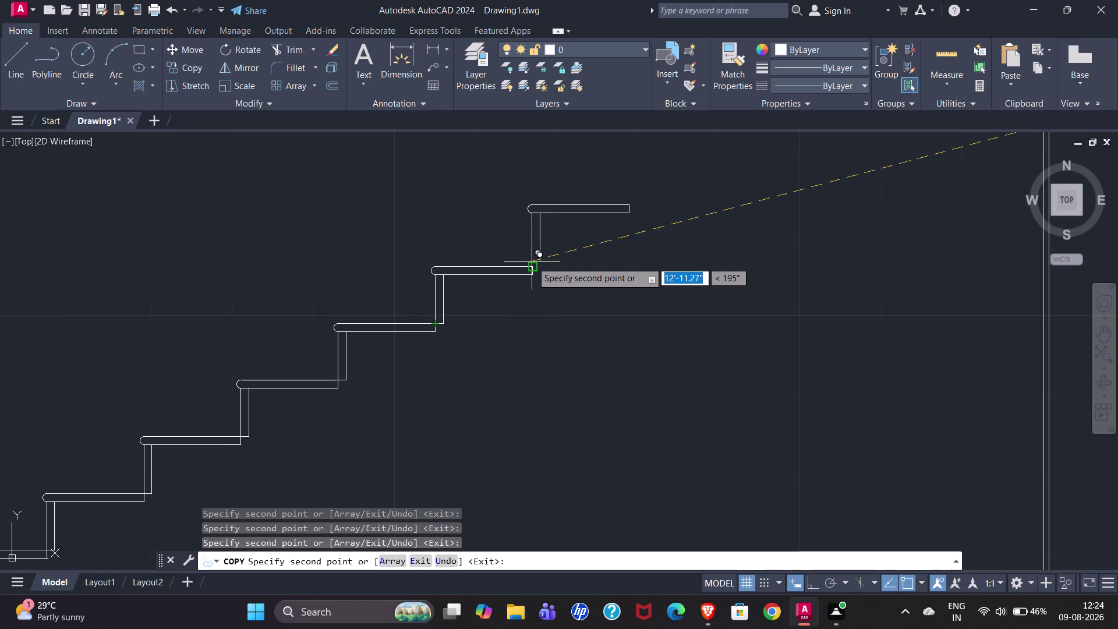
click(529, 265)
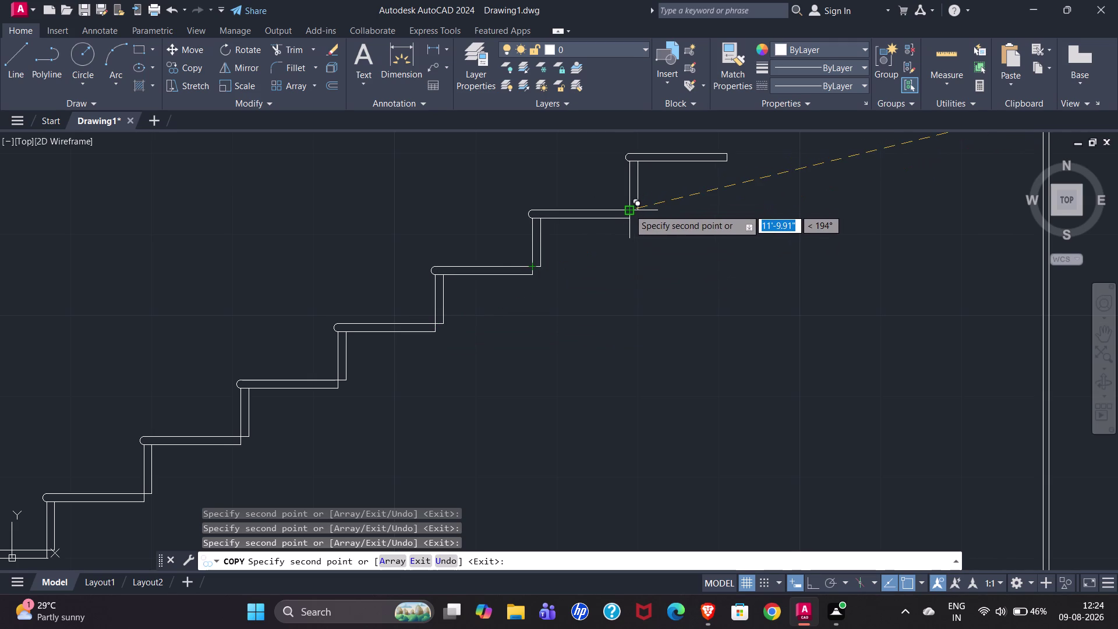
click(629, 209)
scroll(down, 3)
scroll(up, 3)
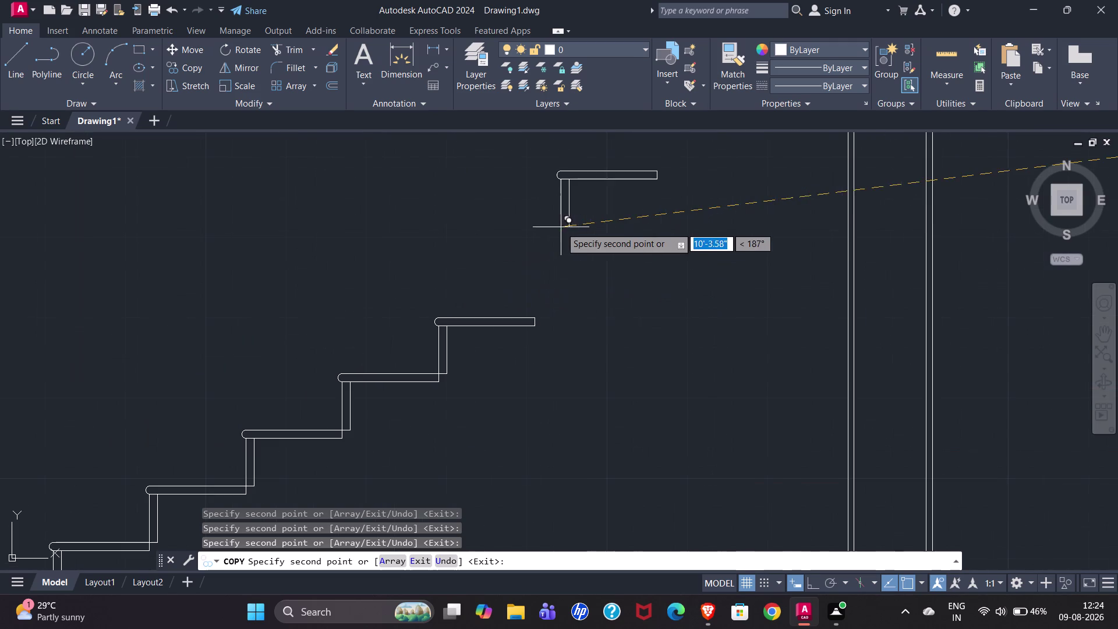
click(534, 318)
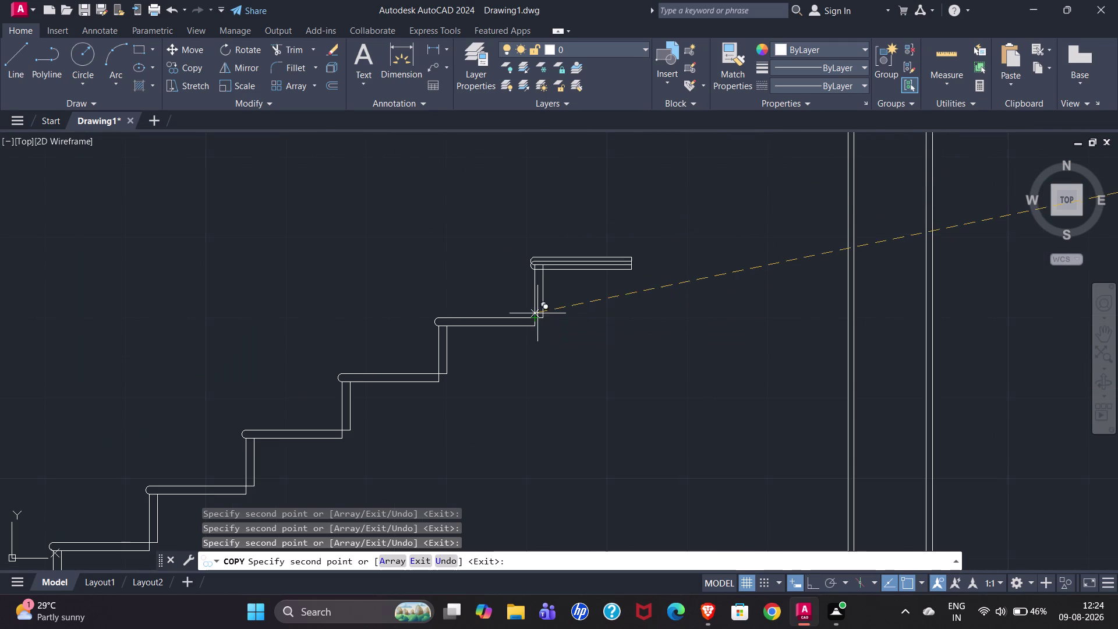
key(Escape)
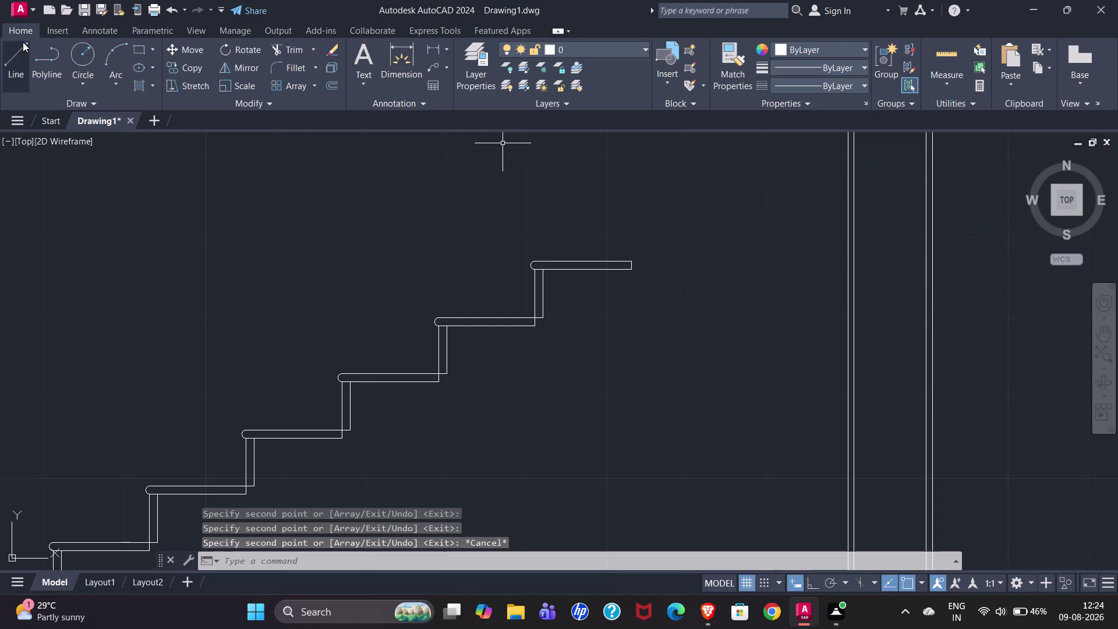
Extend the top step's tread to the wall line using an EXTEND fence.
text(EC)
key(BackSpace)
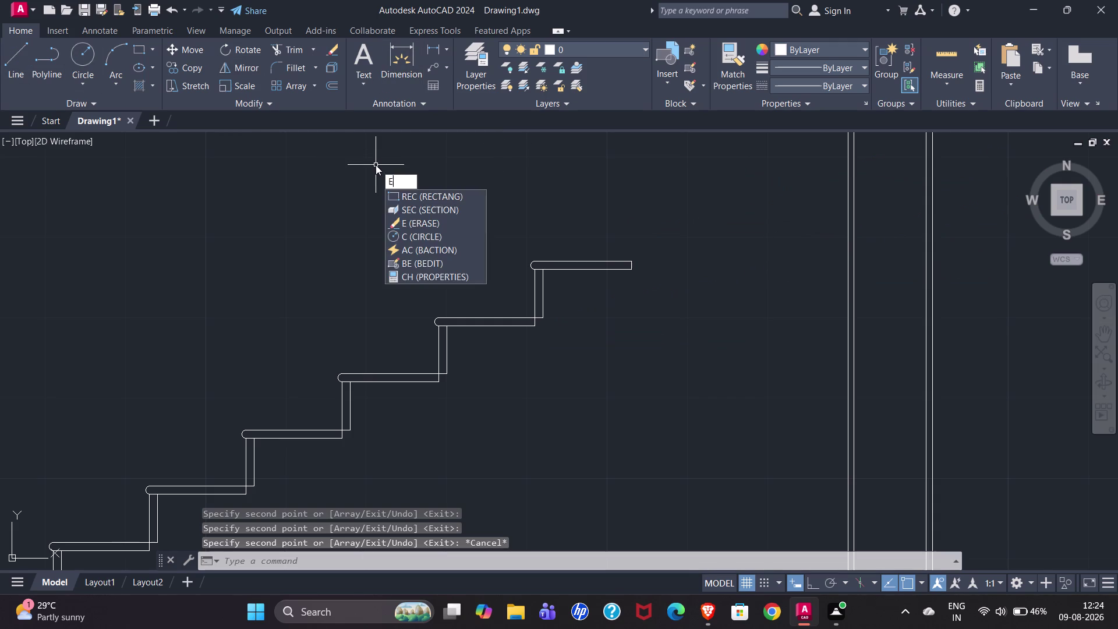
key(x)
key(Return)
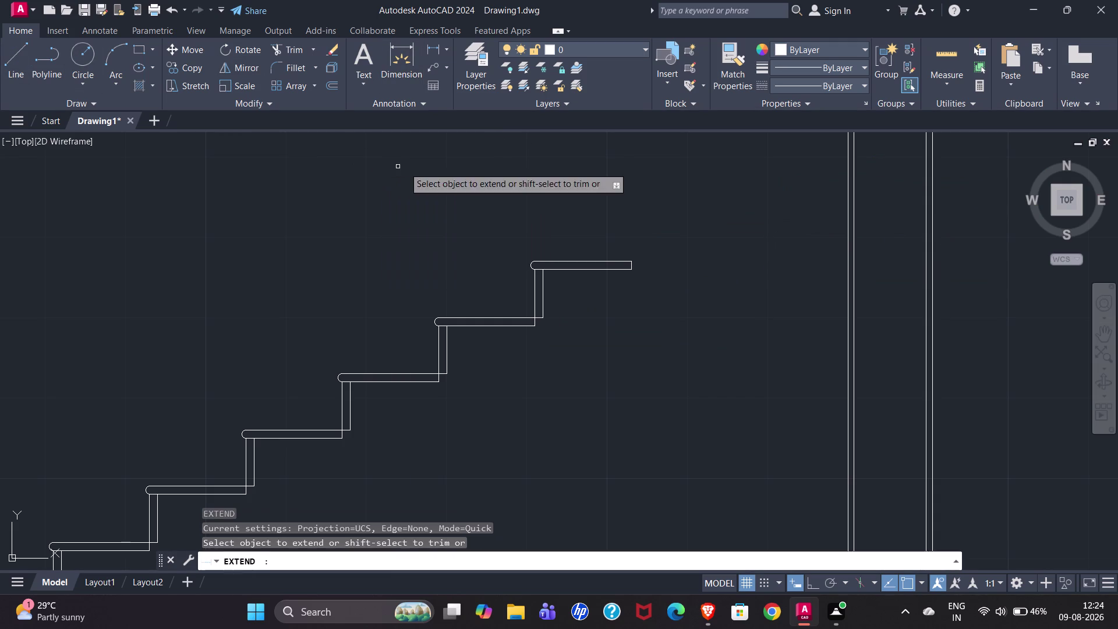
drag(582, 223, 601, 319)
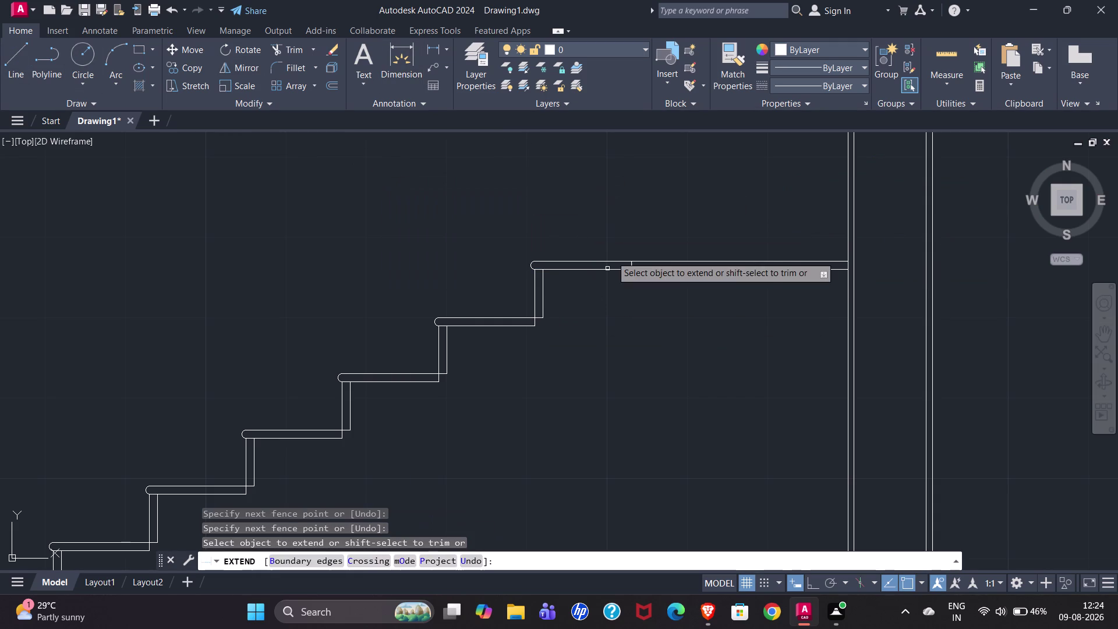
key(Escape)
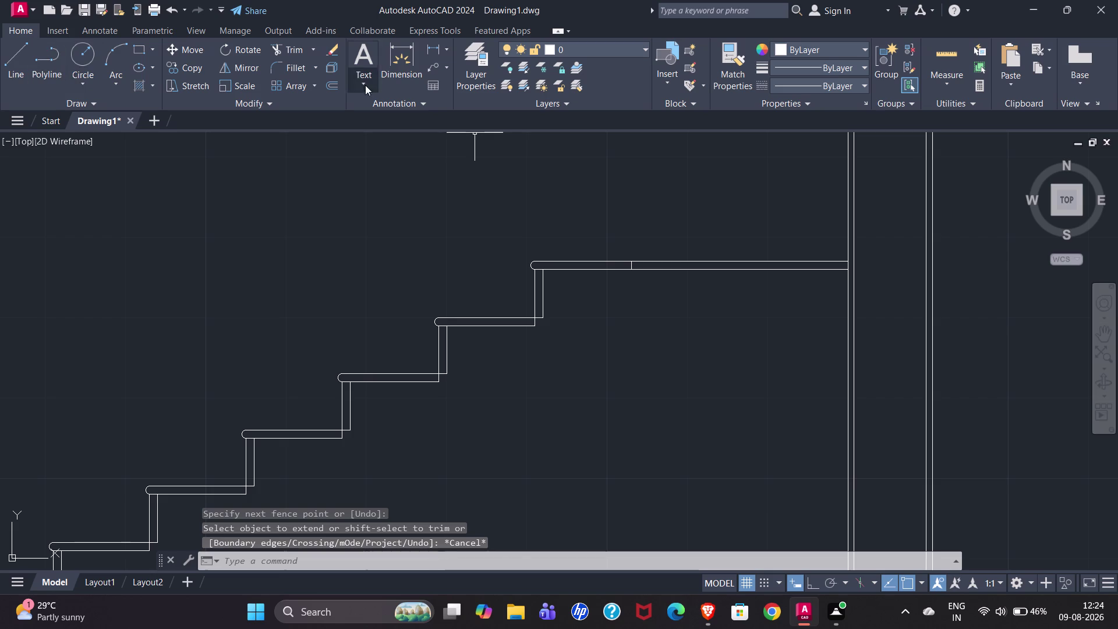
click(390, 76)
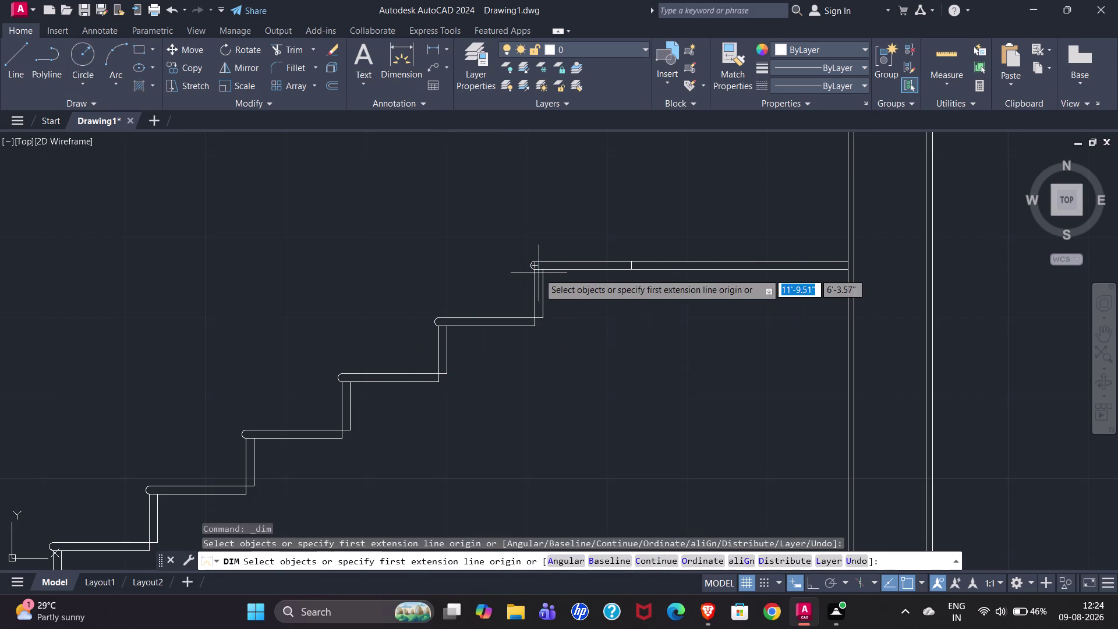
scroll(up, 3)
click(523, 266)
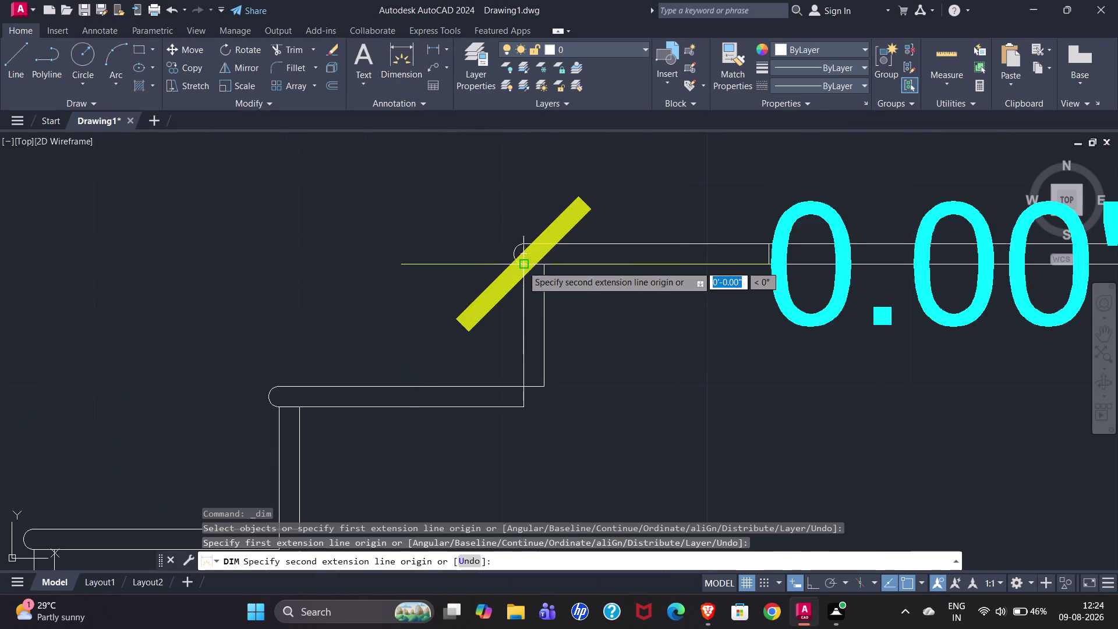
scroll(down, 3)
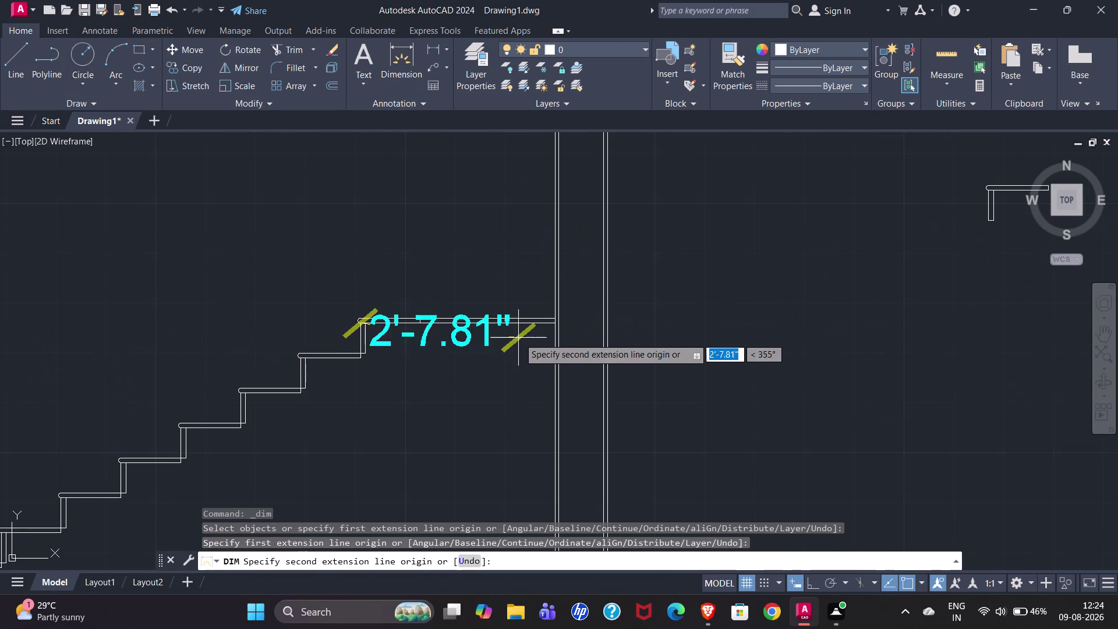
scroll(up, 3)
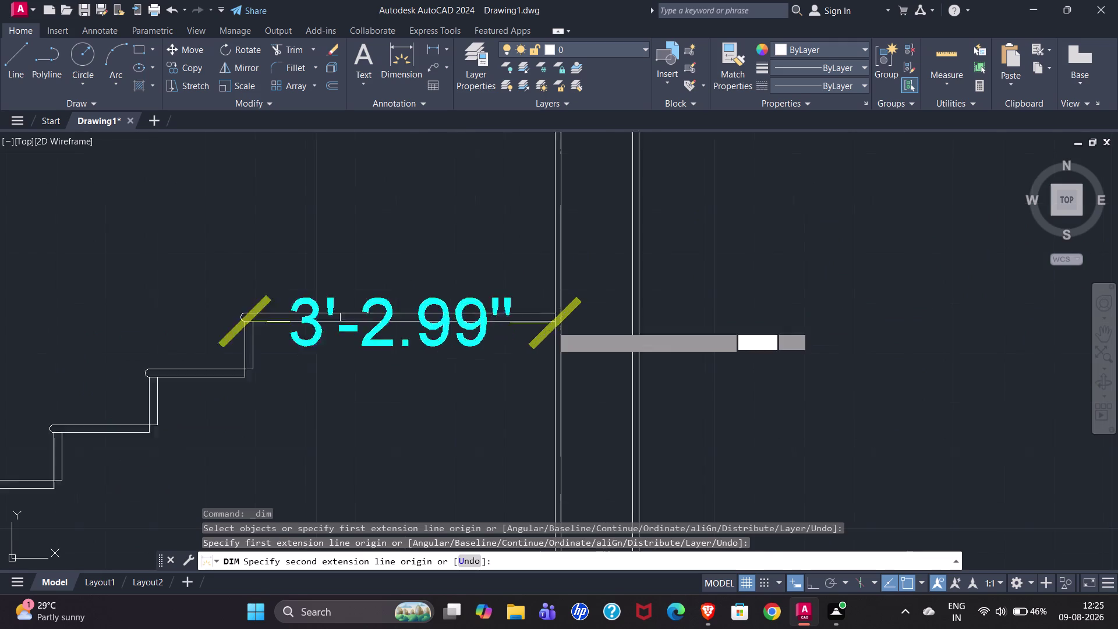
scroll(up, 3)
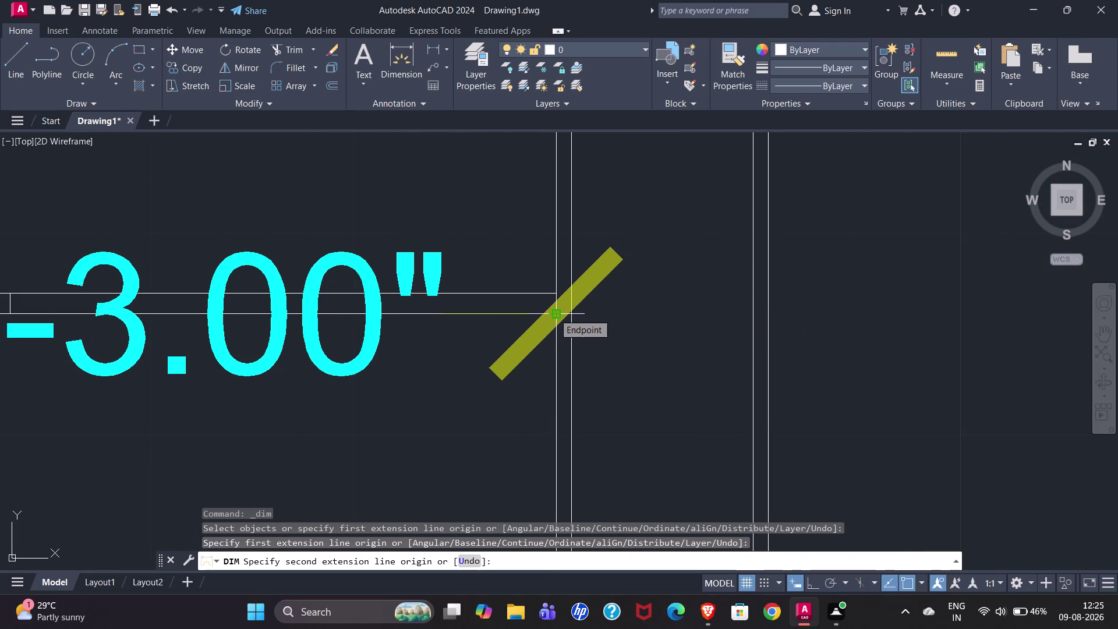
click(554, 313)
scroll(down, 3)
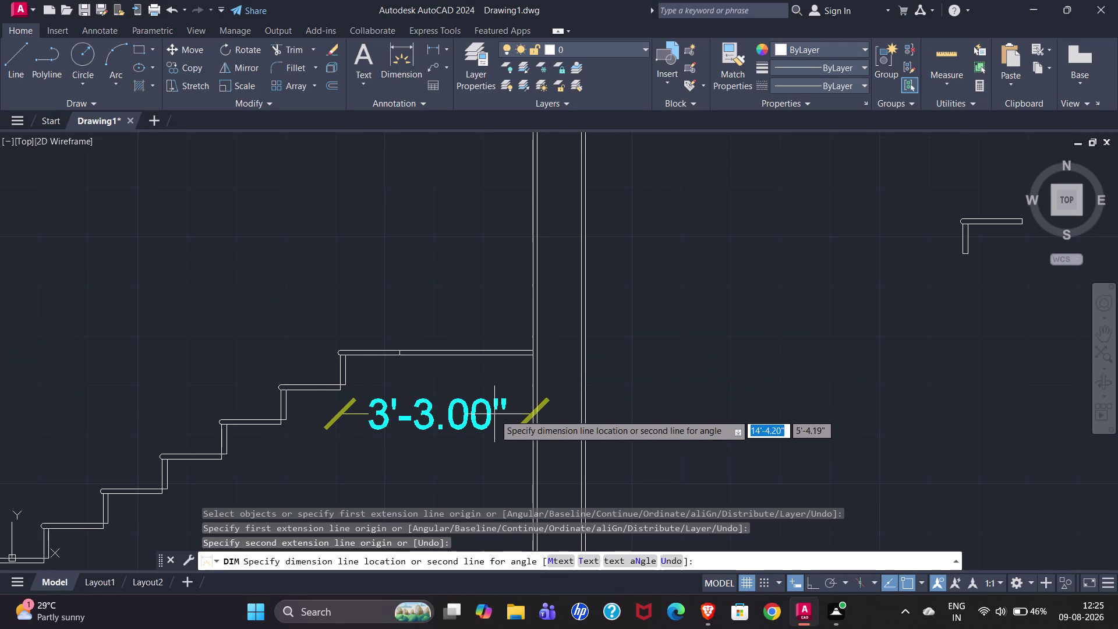
click(494, 414)
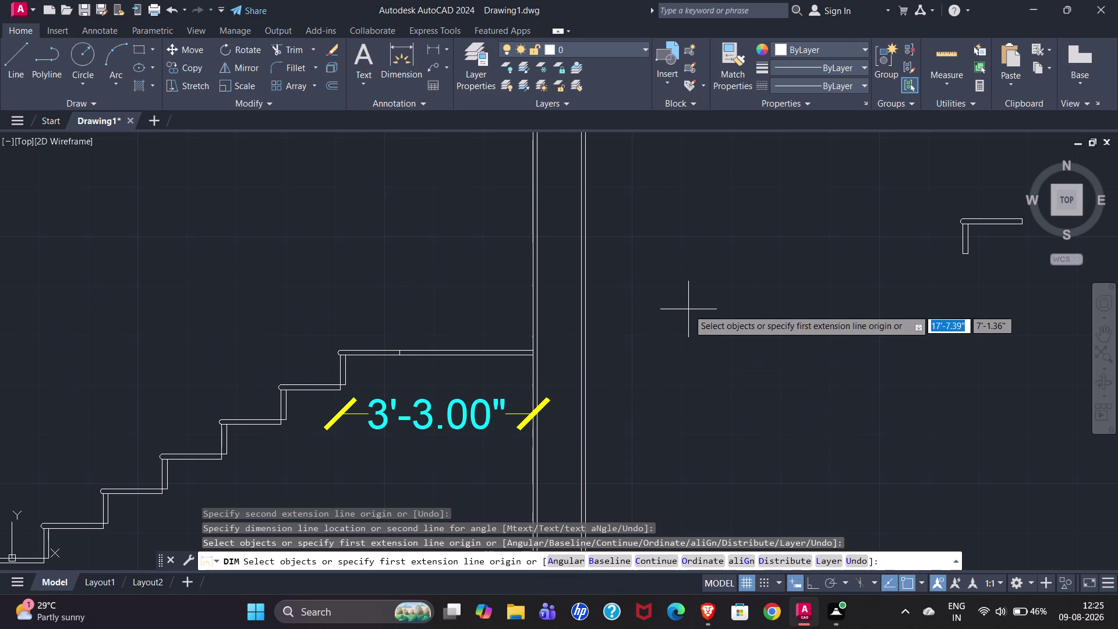
key(Escape)
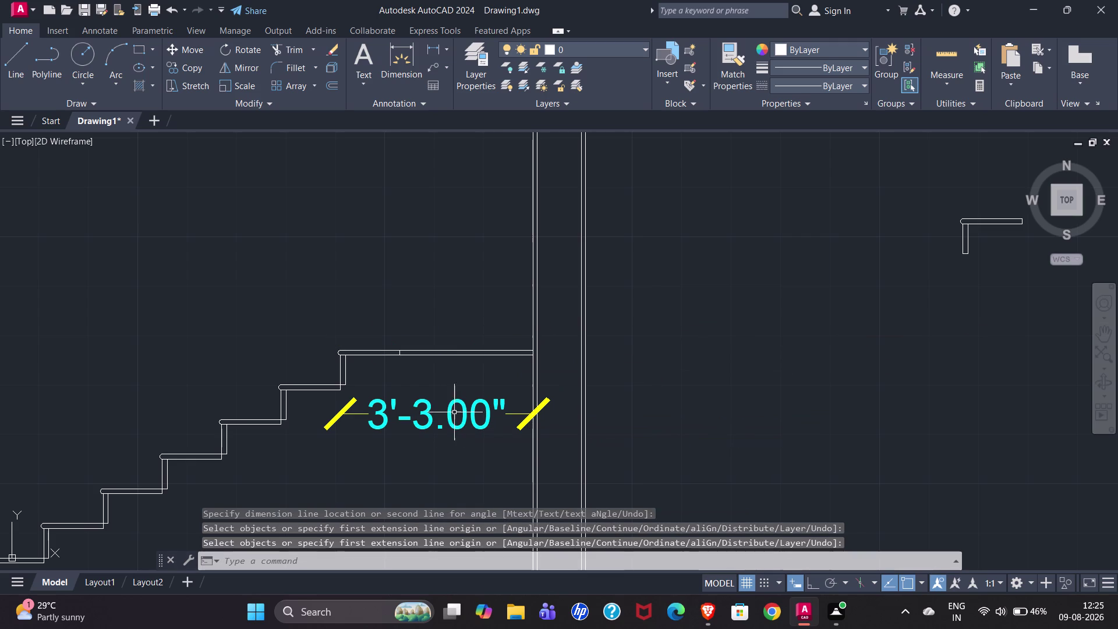
click(424, 412)
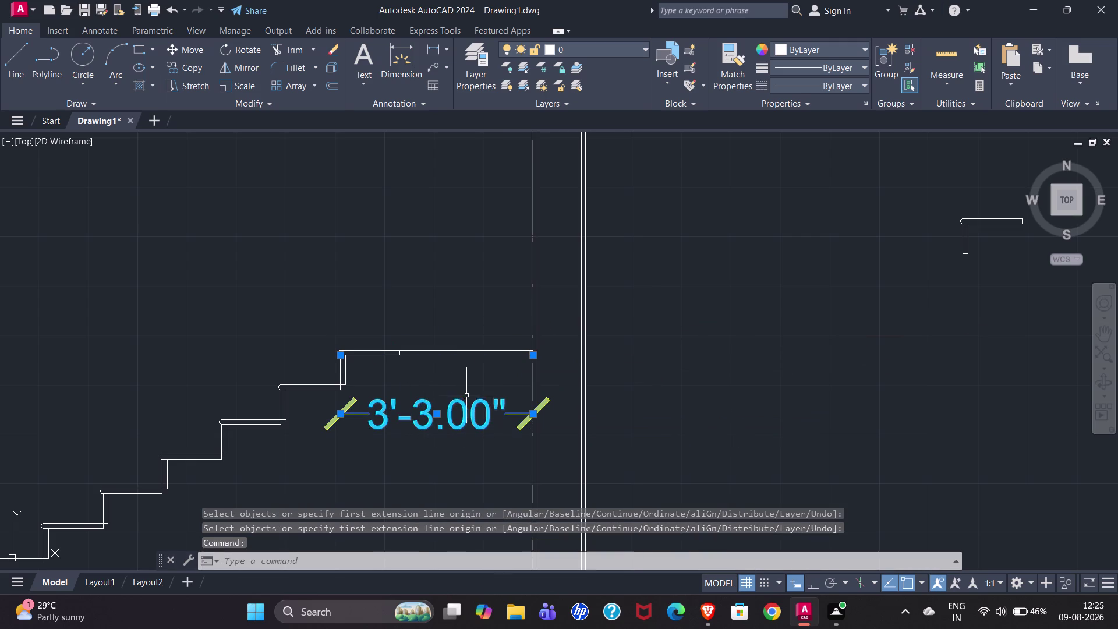
key(Delete)
scroll(up, 3)
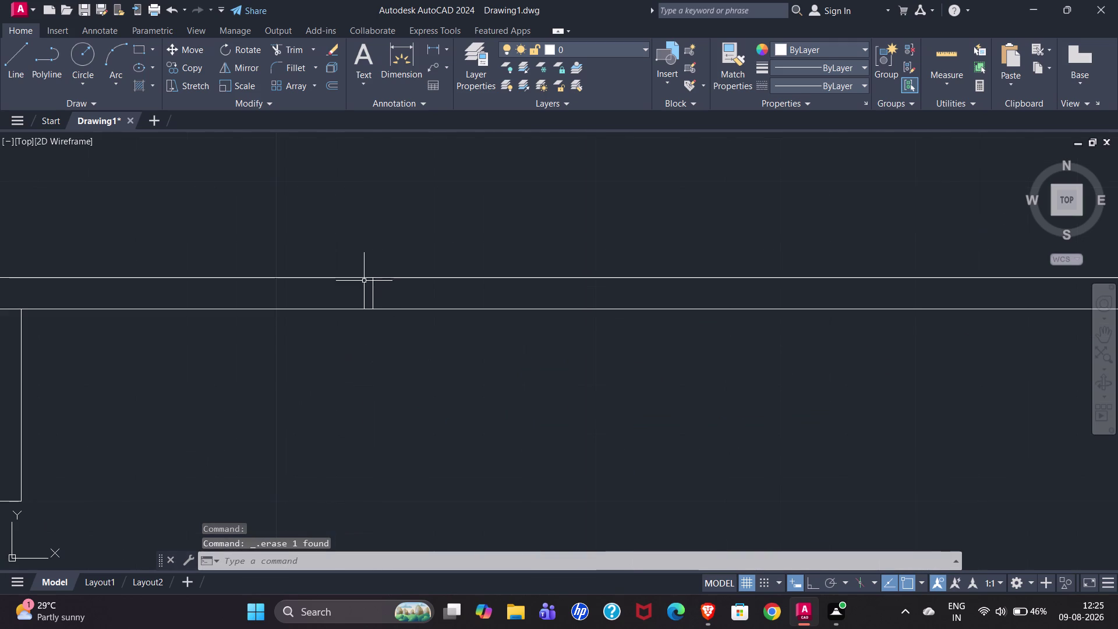
Erase a selected object near the first step.
click(374, 291)
key(Delete)
scroll(down, 3)
scroll(down, 3)
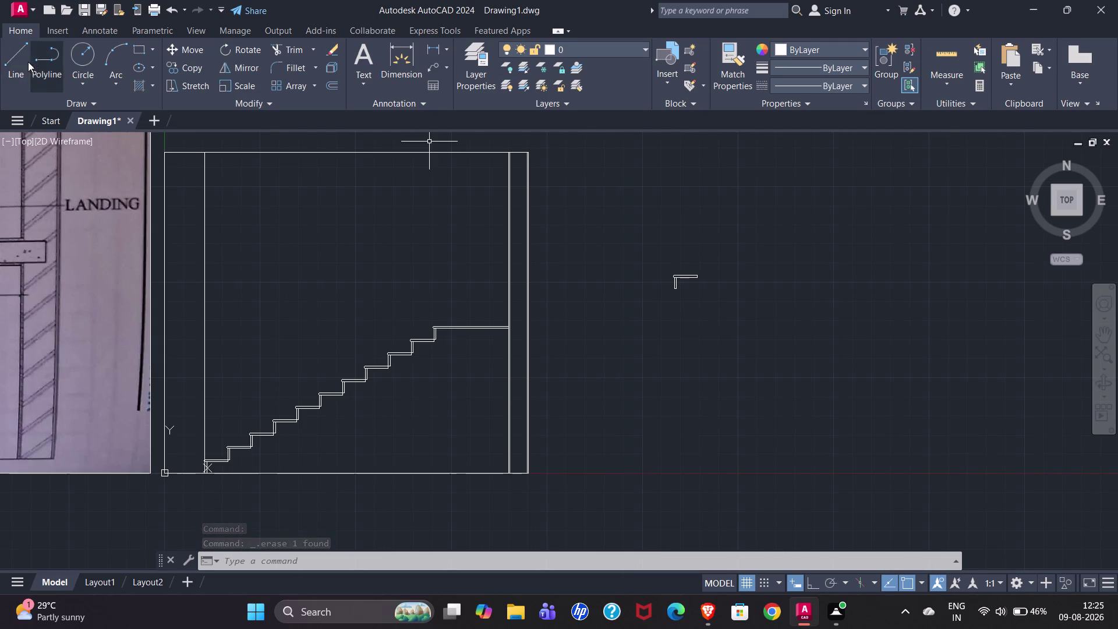
Trace a two-segment polyline closing the foot of the first riser.
click(43, 65)
scroll(down, 3)
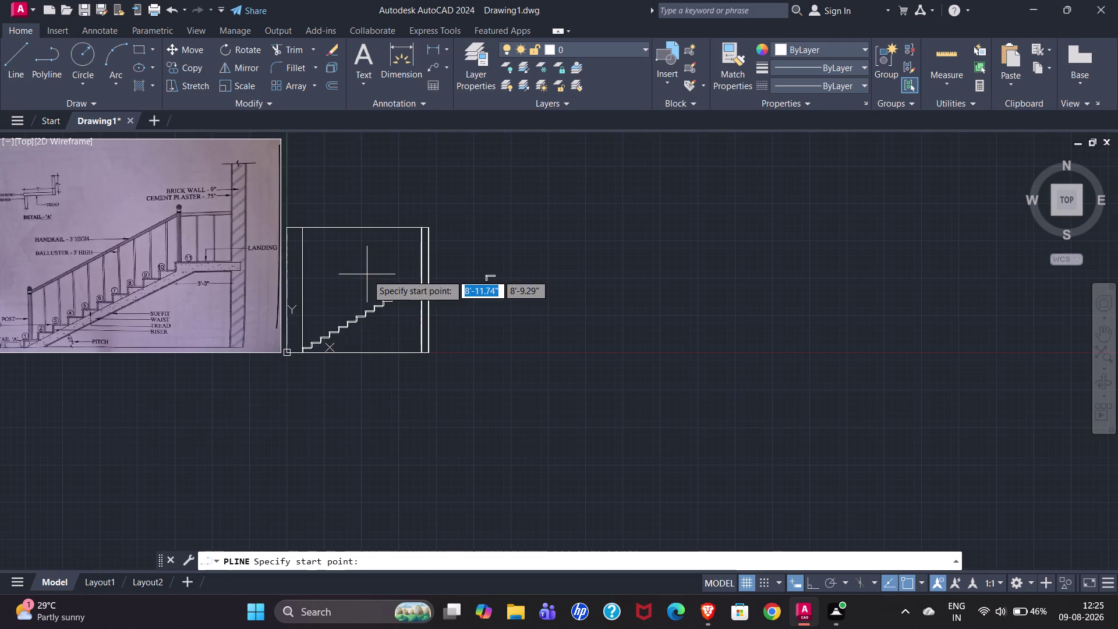
scroll(up, 3)
scroll(up, 3)
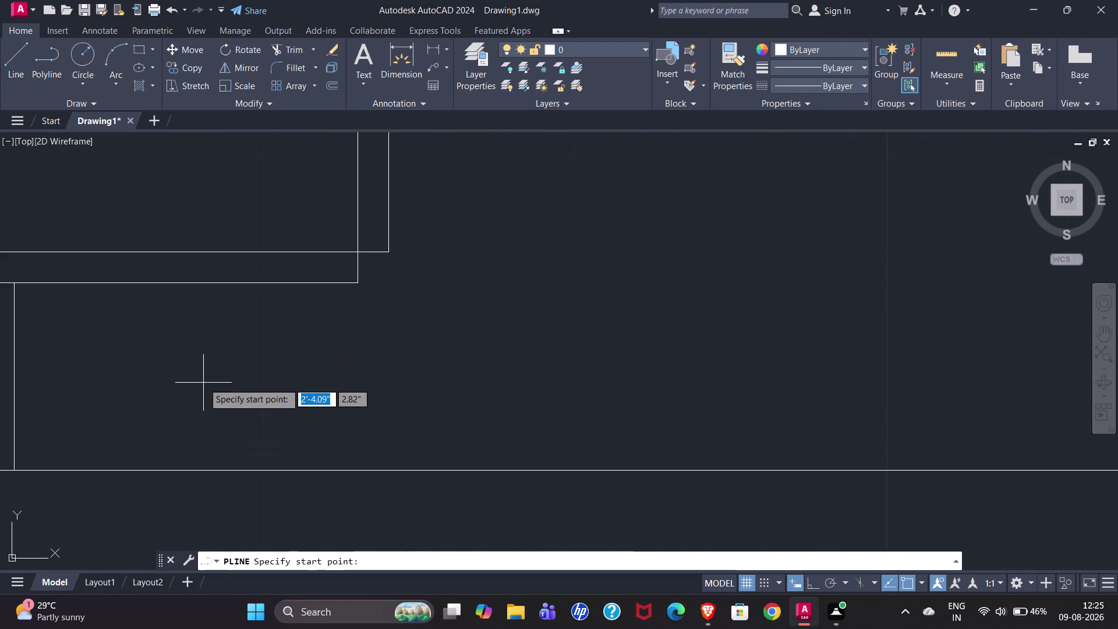
click(356, 281)
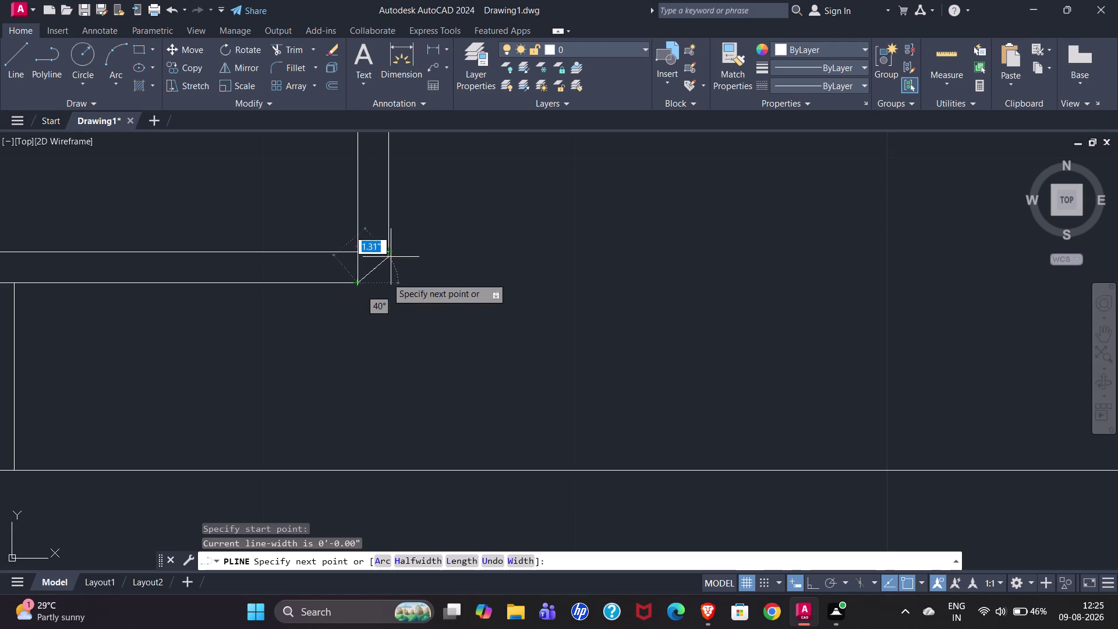
click(389, 284)
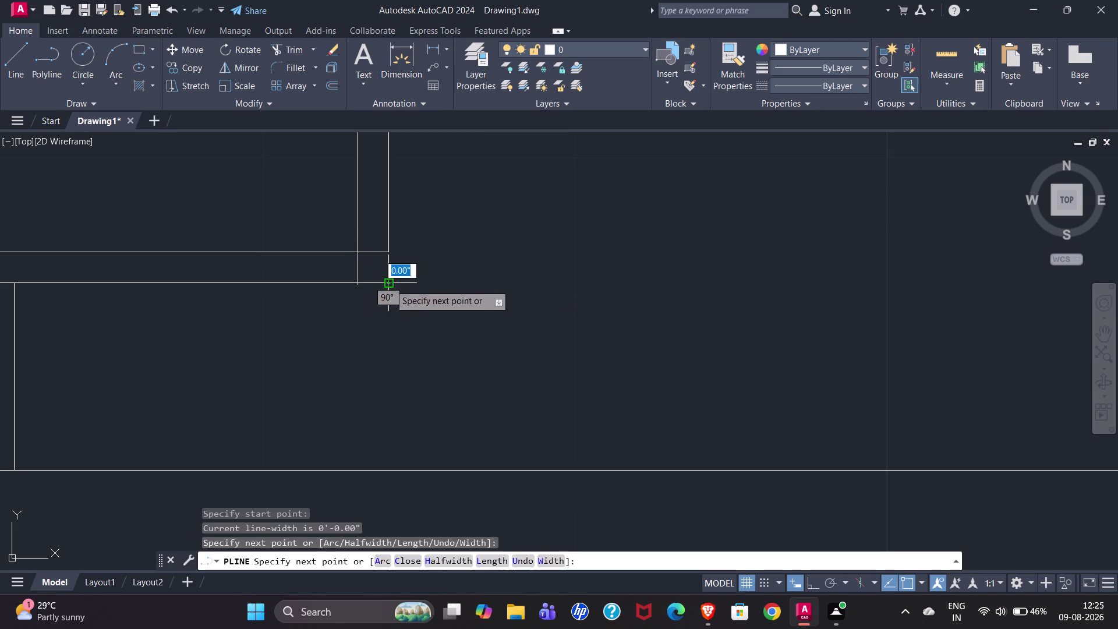
click(390, 251)
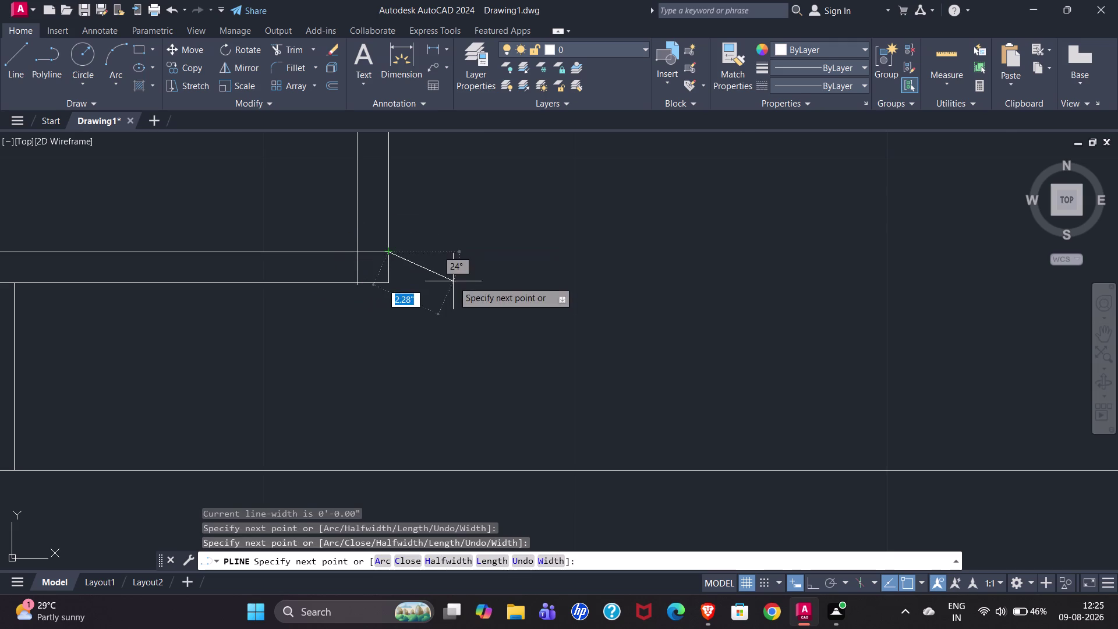
scroll(down, 3)
scroll(down, 3)
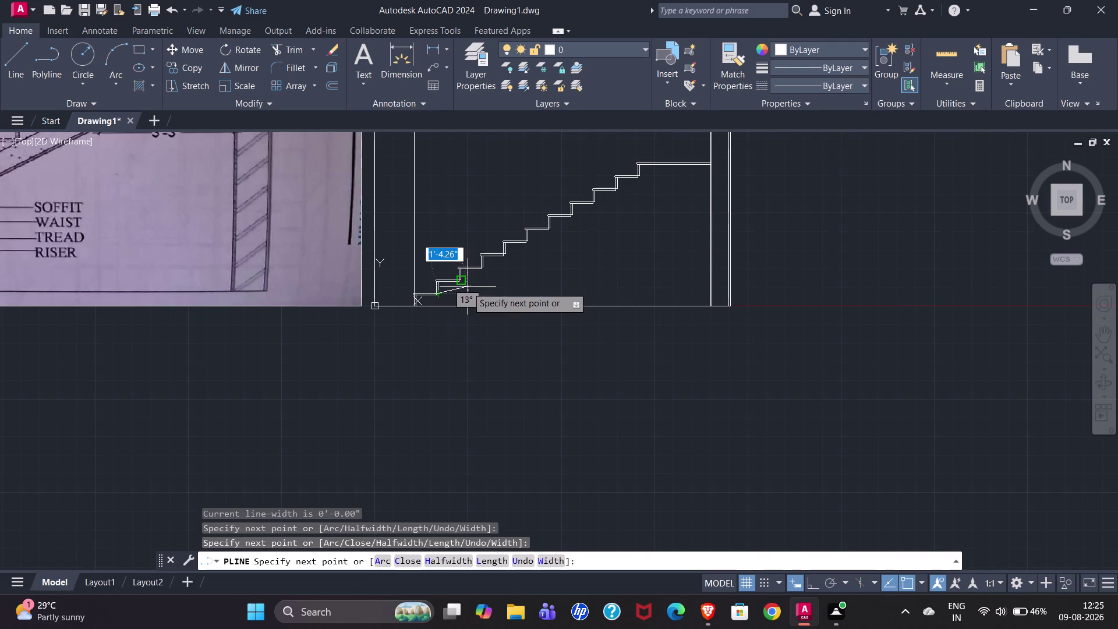
key(Escape)
scroll(up, 3)
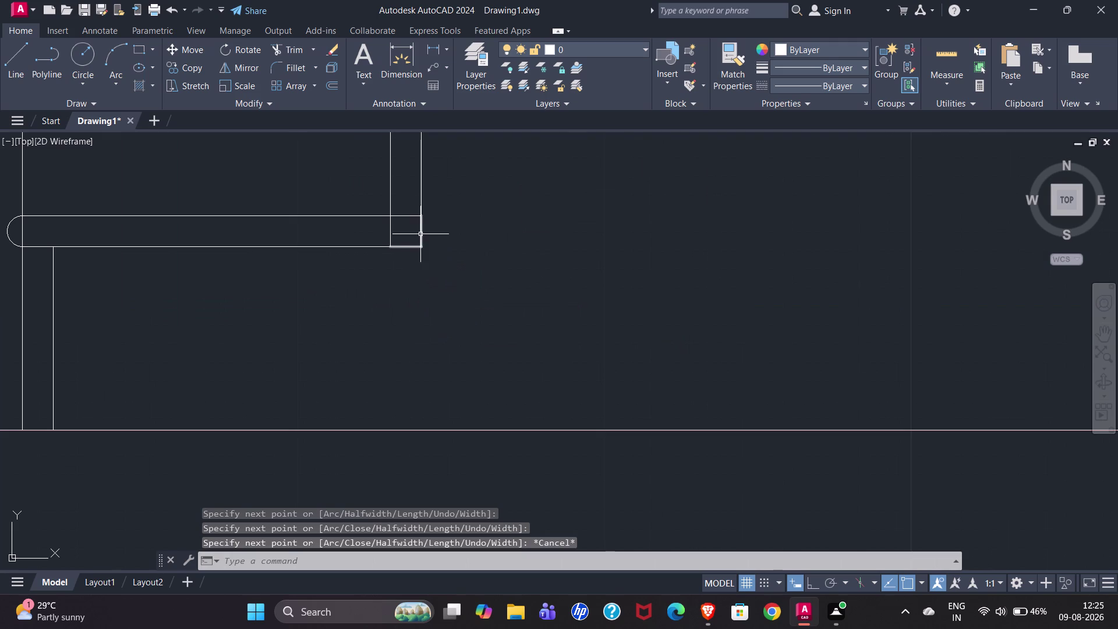
click(420, 234)
Copy the corner piece with CO from the first step corner to the second and third corners.
key(c)
key(o)
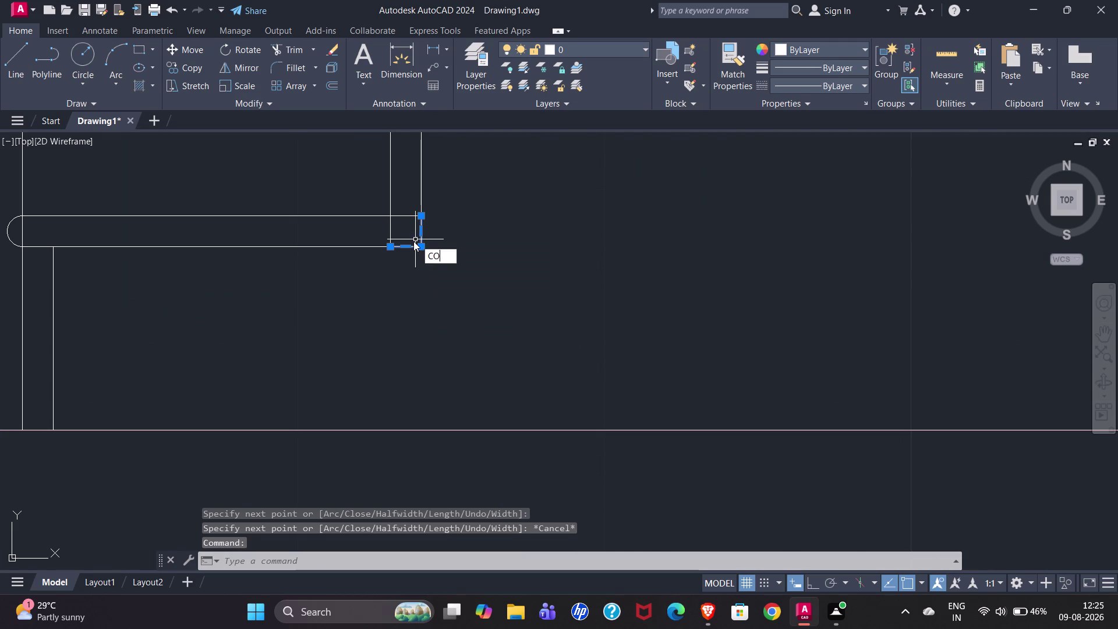
key(Return)
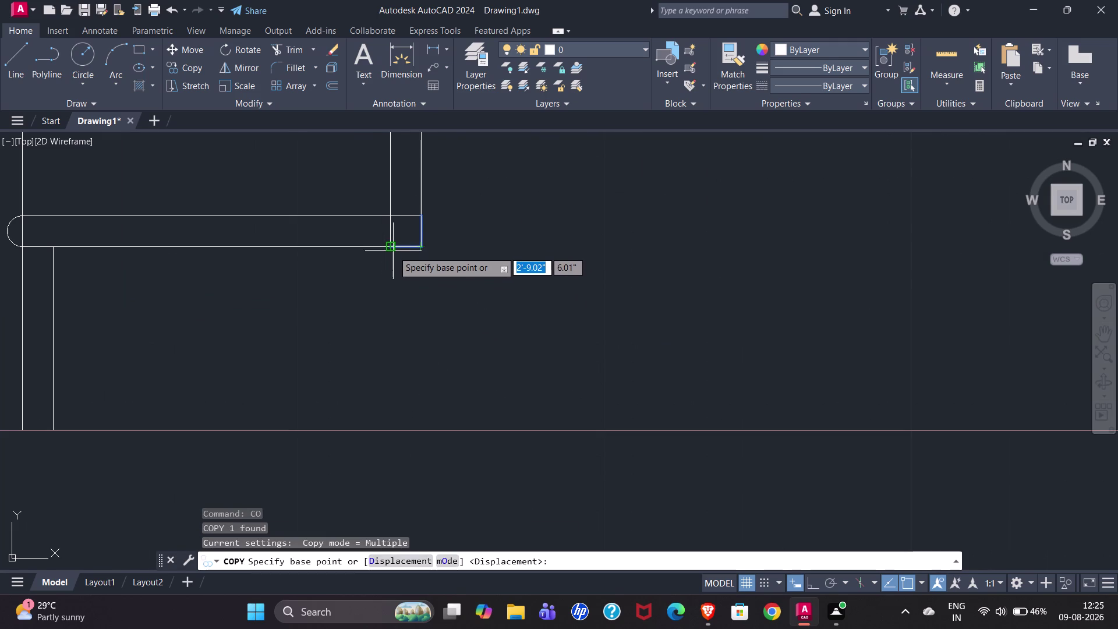
click(391, 248)
scroll(down, 3)
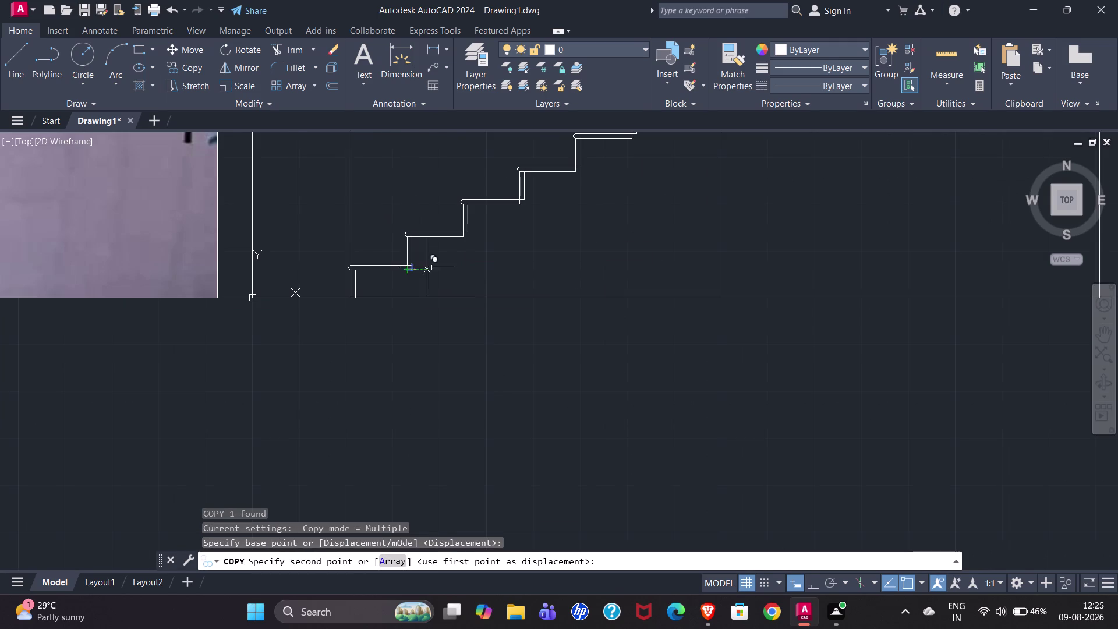
scroll(up, 3)
click(460, 240)
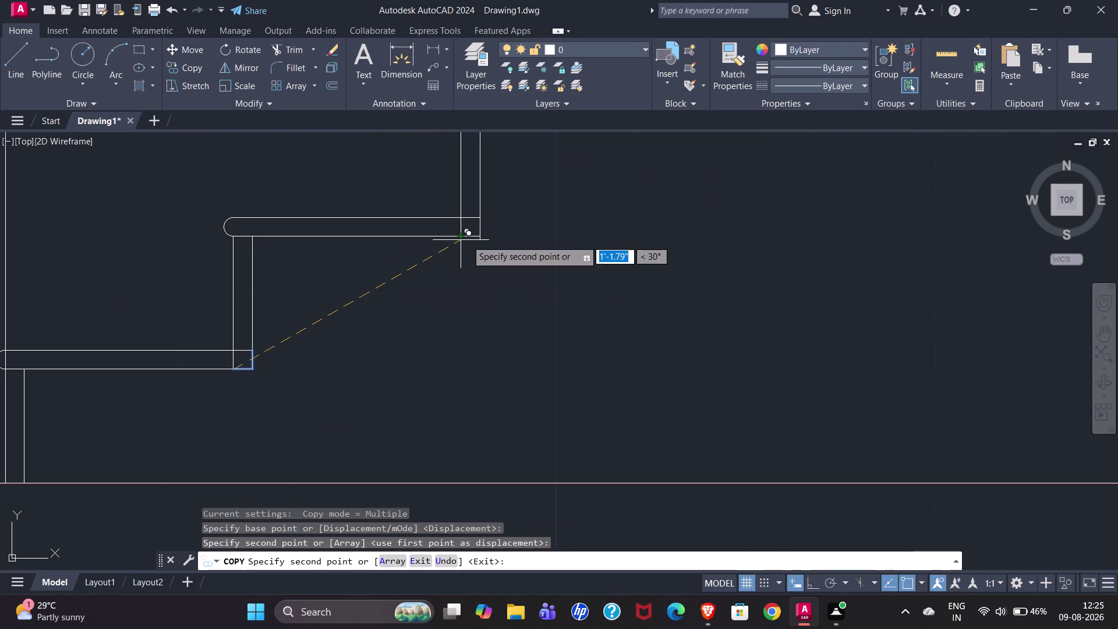
scroll(down, 3)
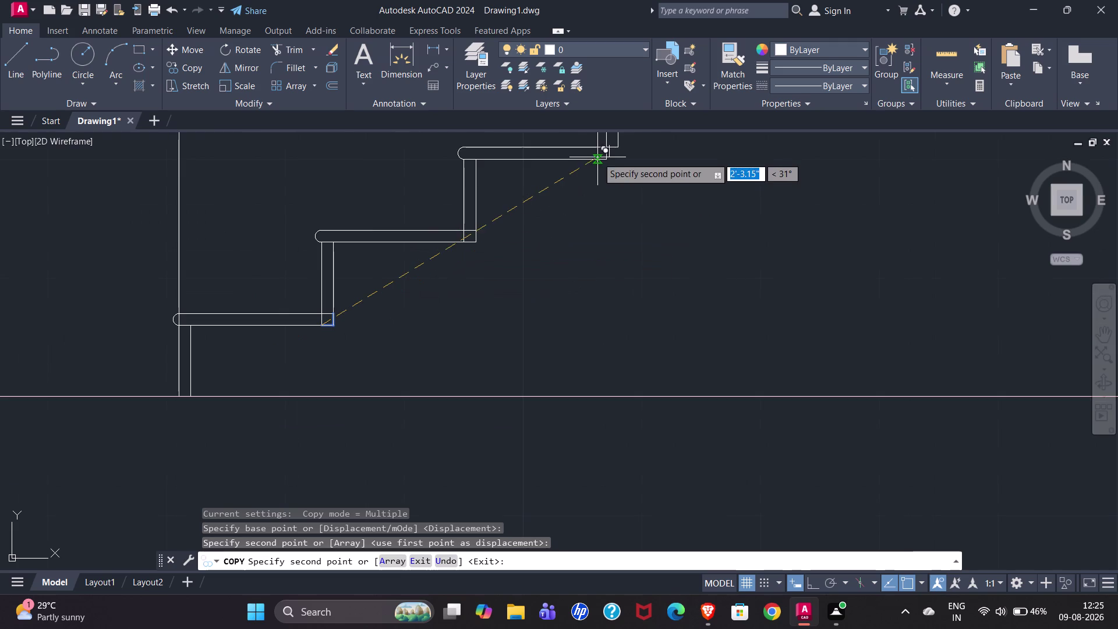
scroll(up, 3)
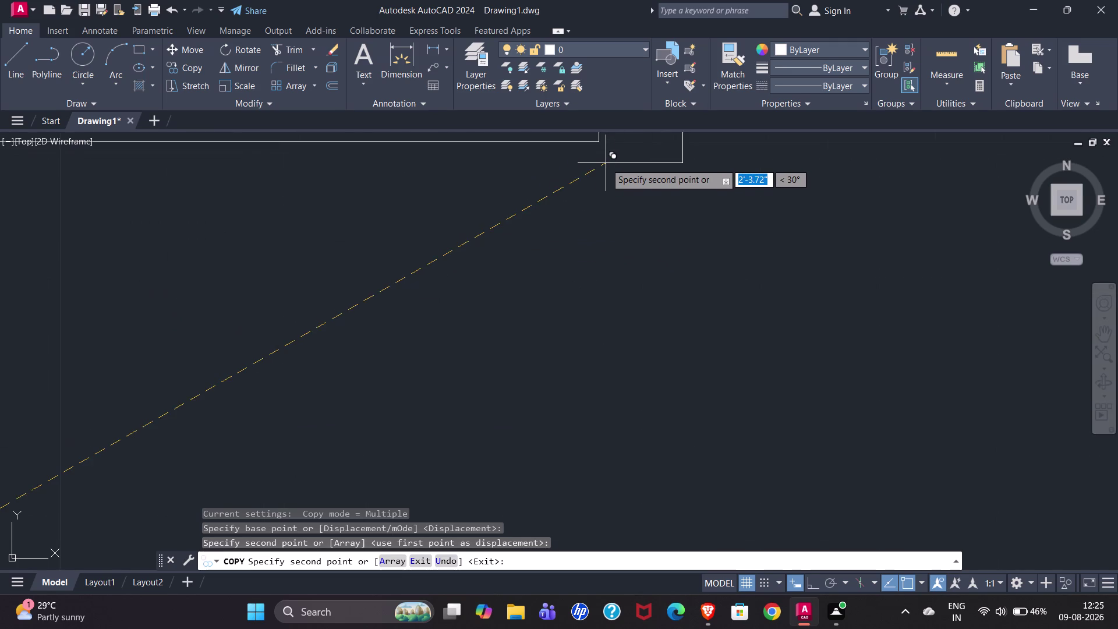
click(596, 143)
scroll(down, 3)
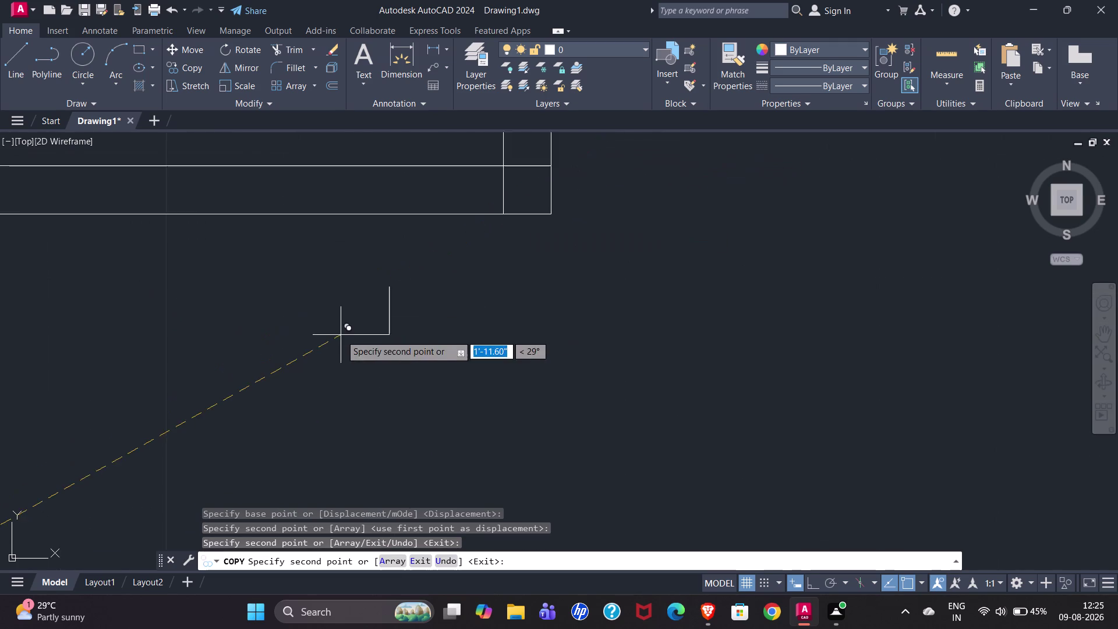
scroll(down, 3)
scroll(up, 3)
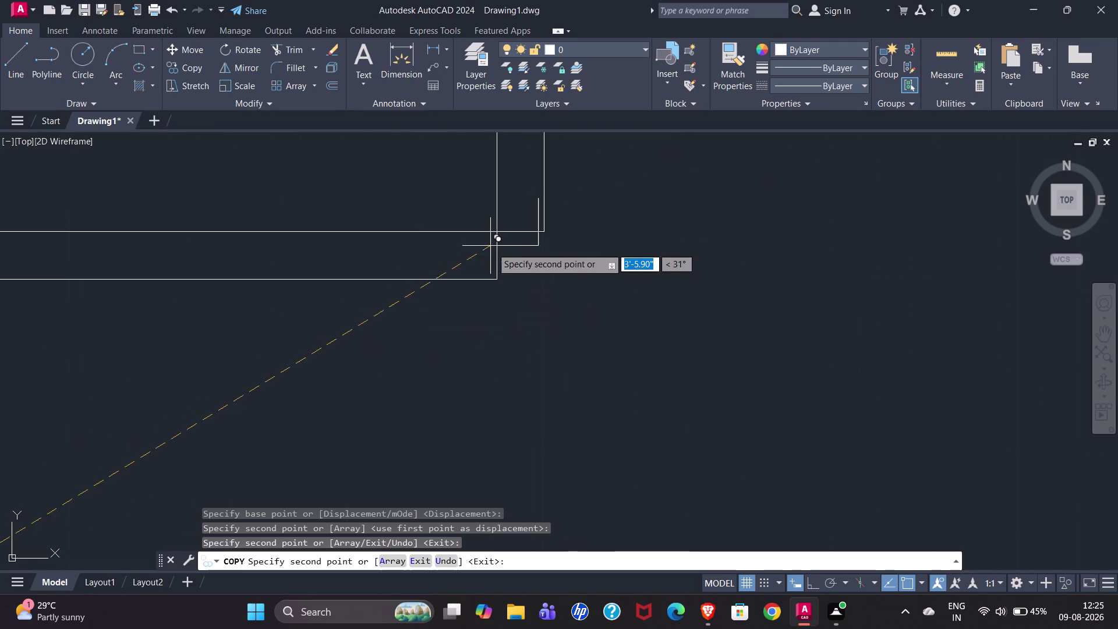
Place seven more corner-piece copies up to the step below the landing, then end copying.
click(495, 279)
scroll(down, 3)
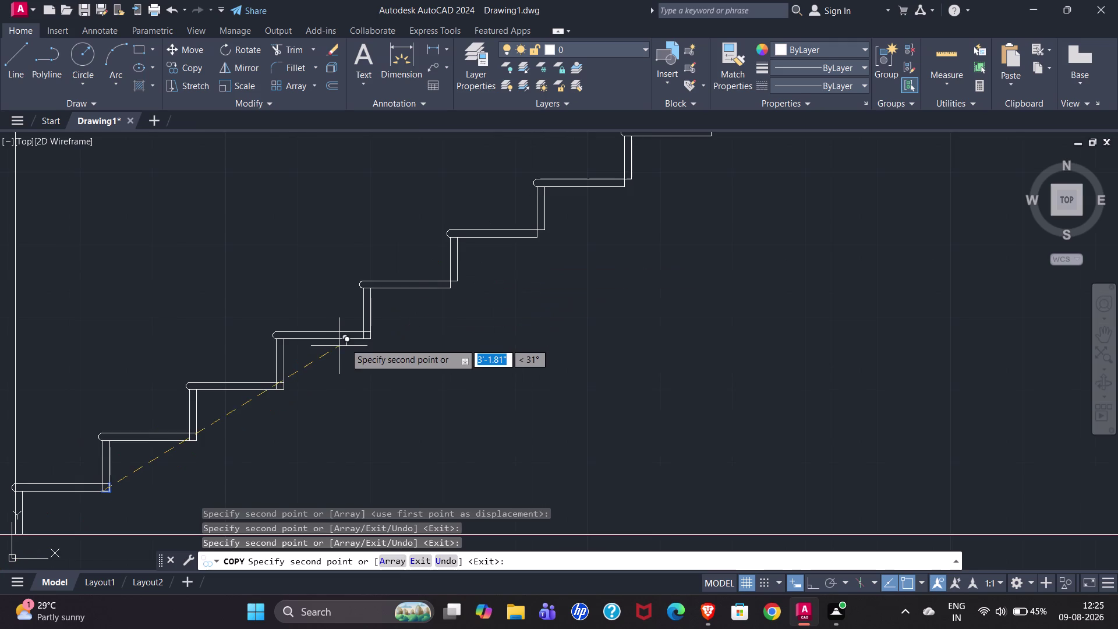
click(446, 289)
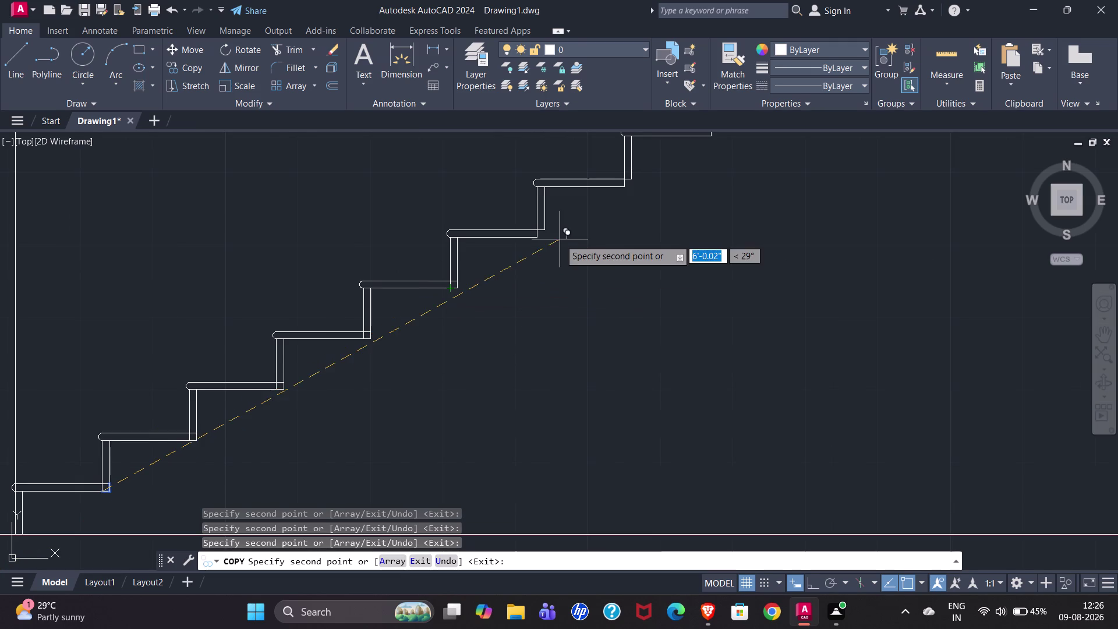
scroll(up, 3)
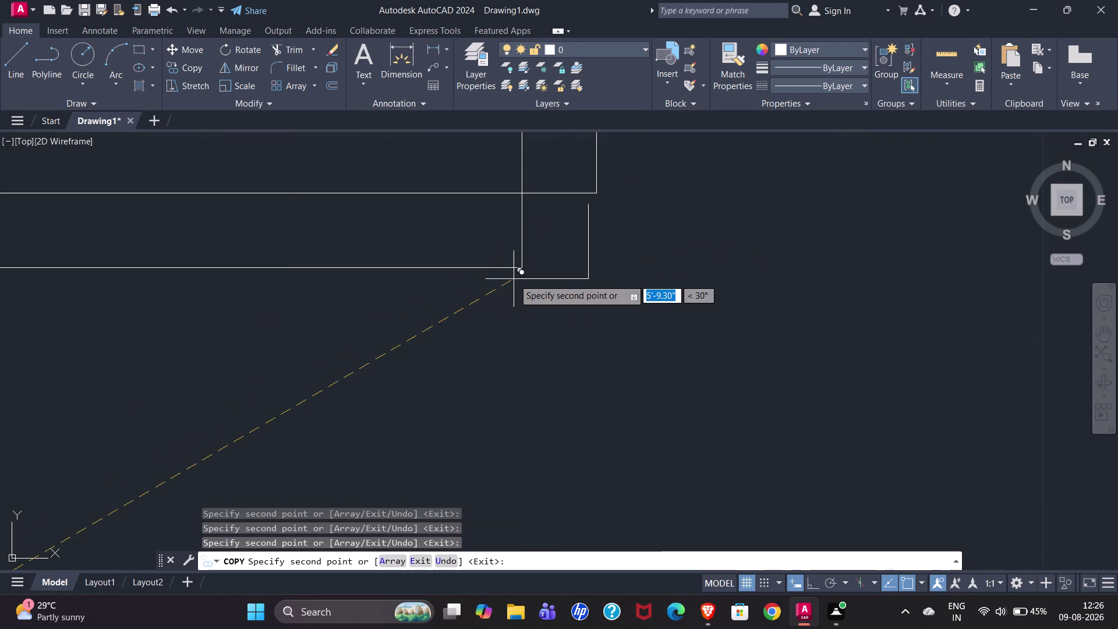
click(522, 267)
scroll(down, 3)
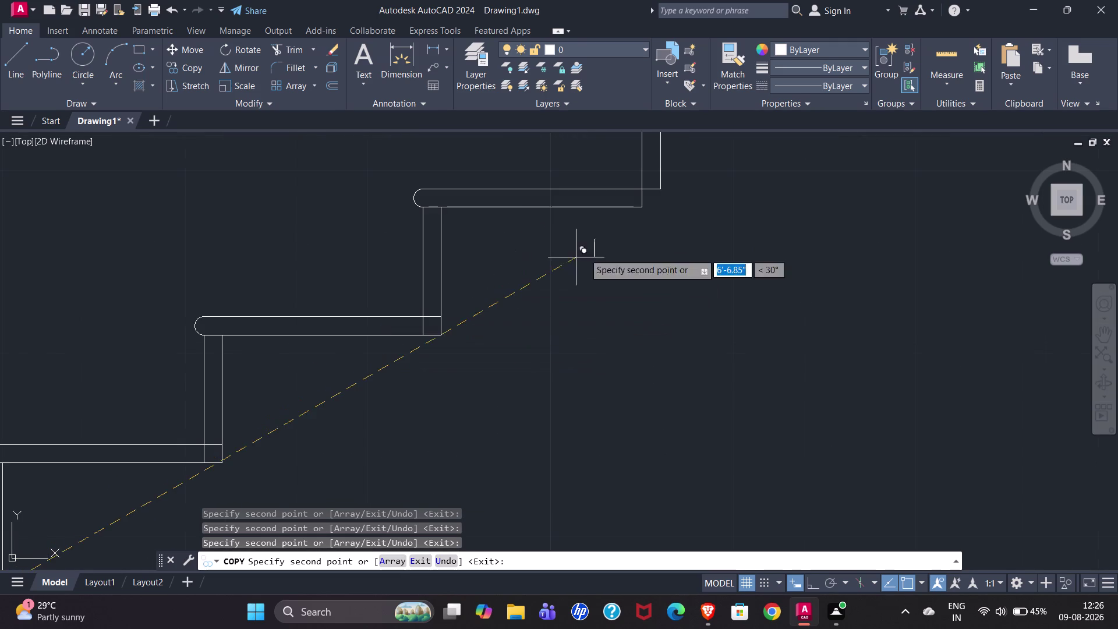
click(644, 208)
scroll(down, 3)
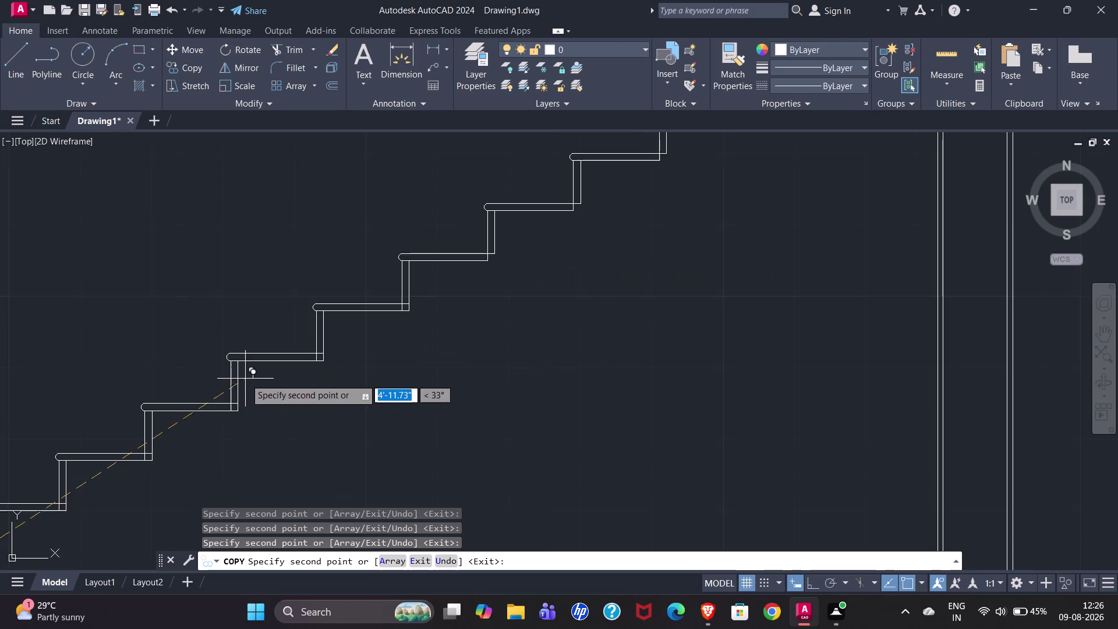
click(488, 261)
click(573, 212)
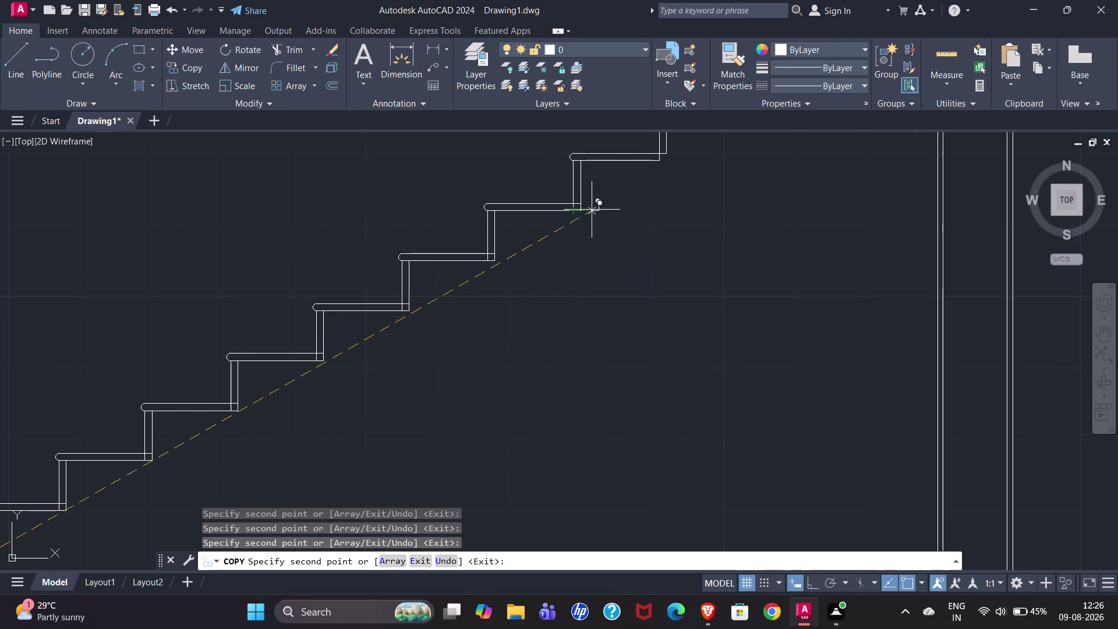
click(656, 161)
scroll(down, 3)
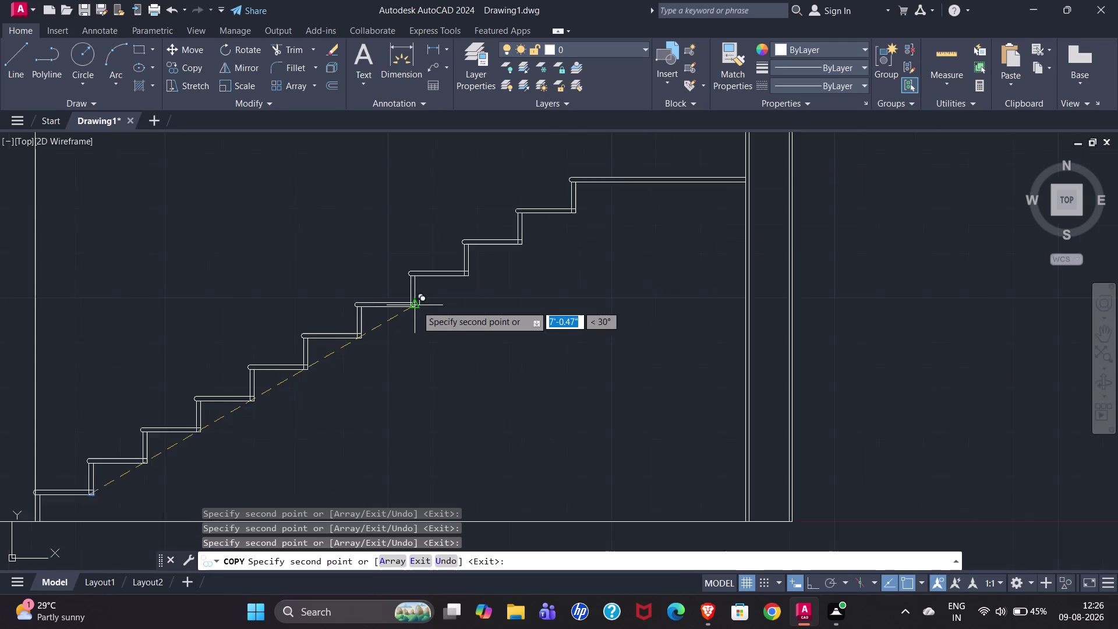
scroll(down, 3)
scroll(up, 3)
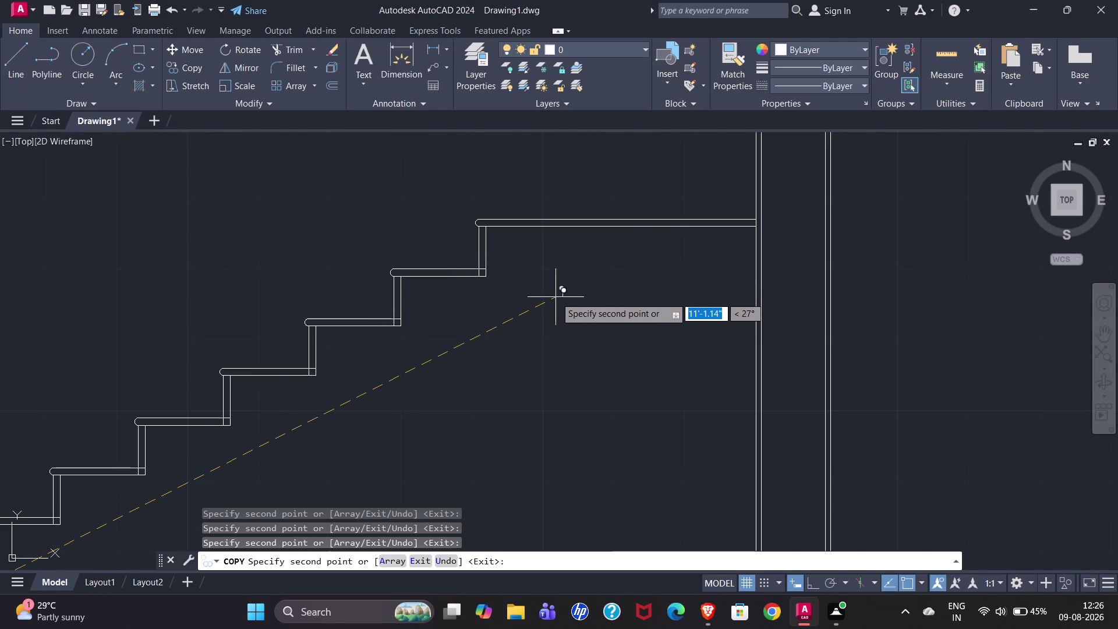
key(Escape)
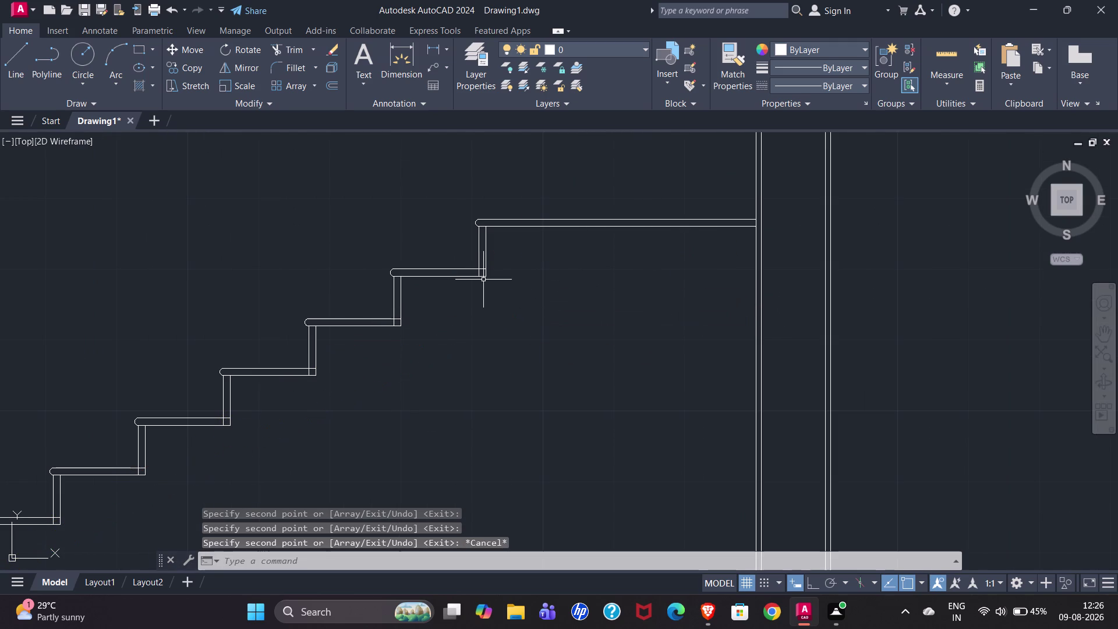
key(t)
key(r)
key(Return)
scroll(up, 3)
drag(451, 222, 416, 262)
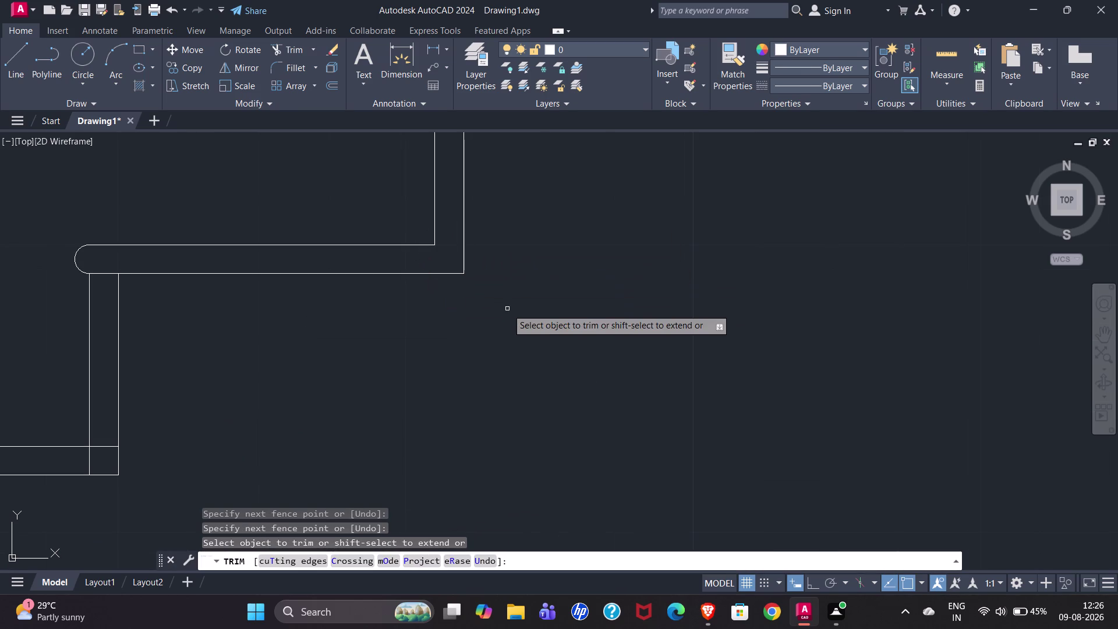
scroll(down, 3)
scroll(down, 3)
scroll(up, 3)
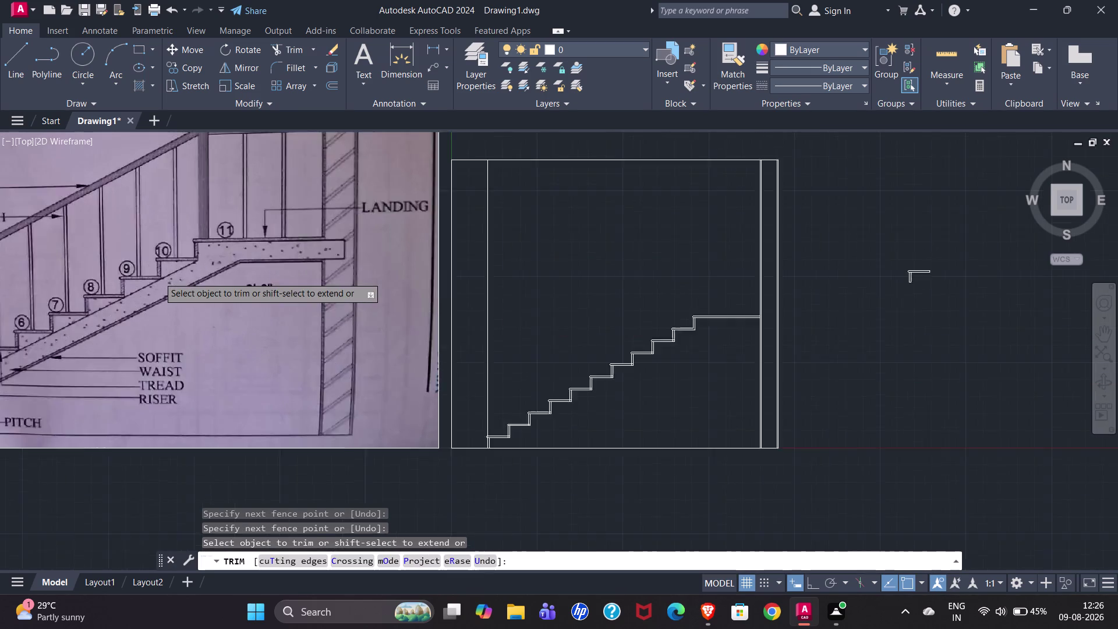
scroll(up, 3)
scroll(down, 3)
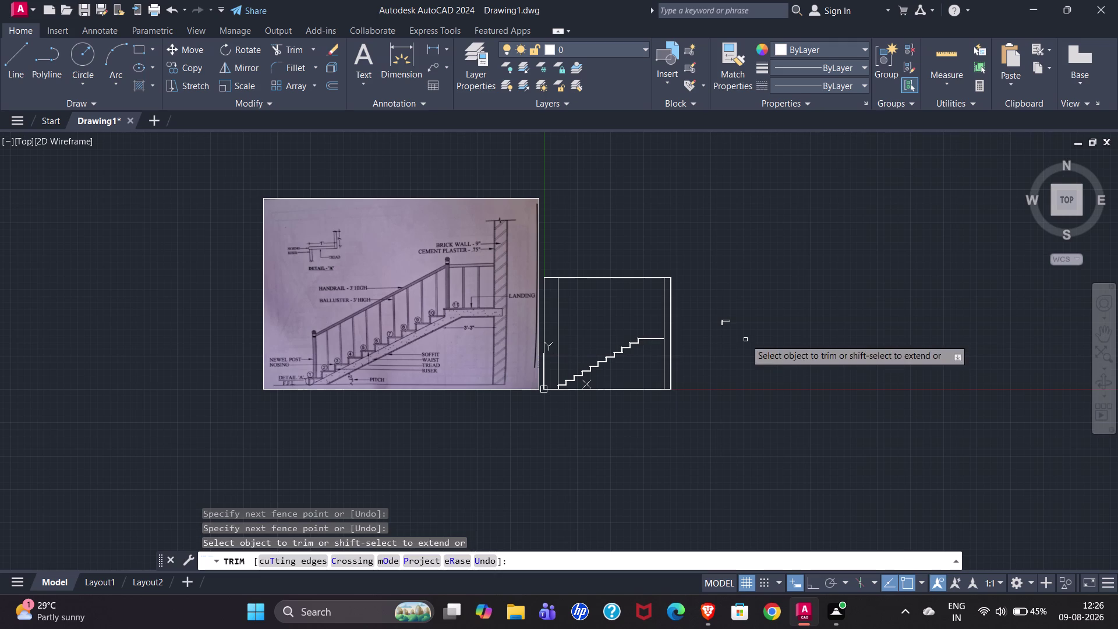
key(Escape)
key(ctrl+z)
scroll(down, 3)
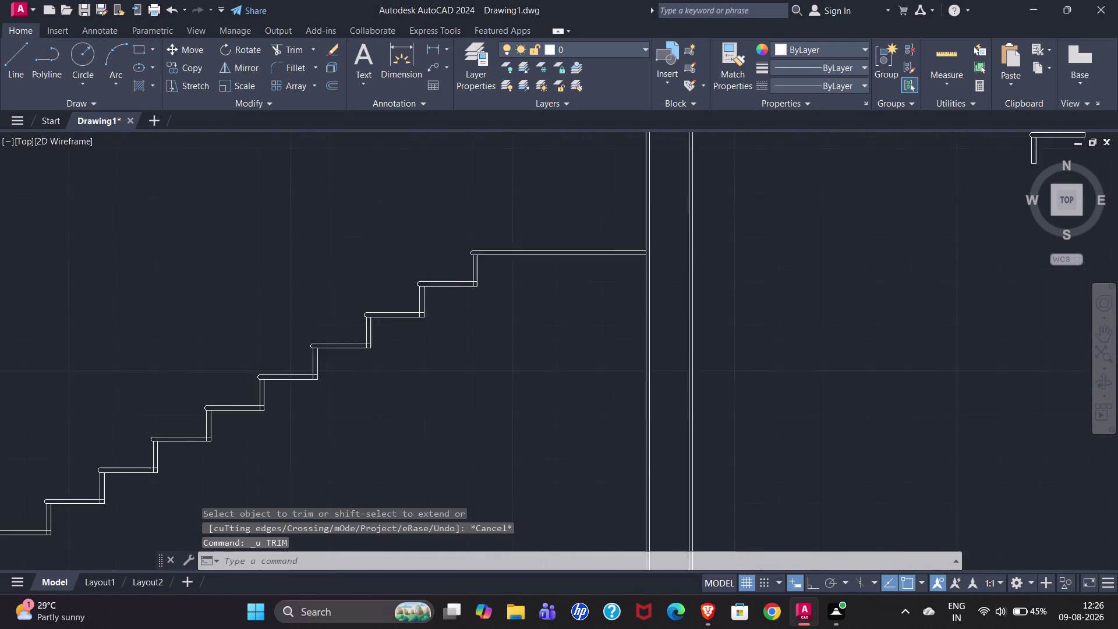
scroll(down, 3)
scroll(up, 3)
scroll(down, 3)
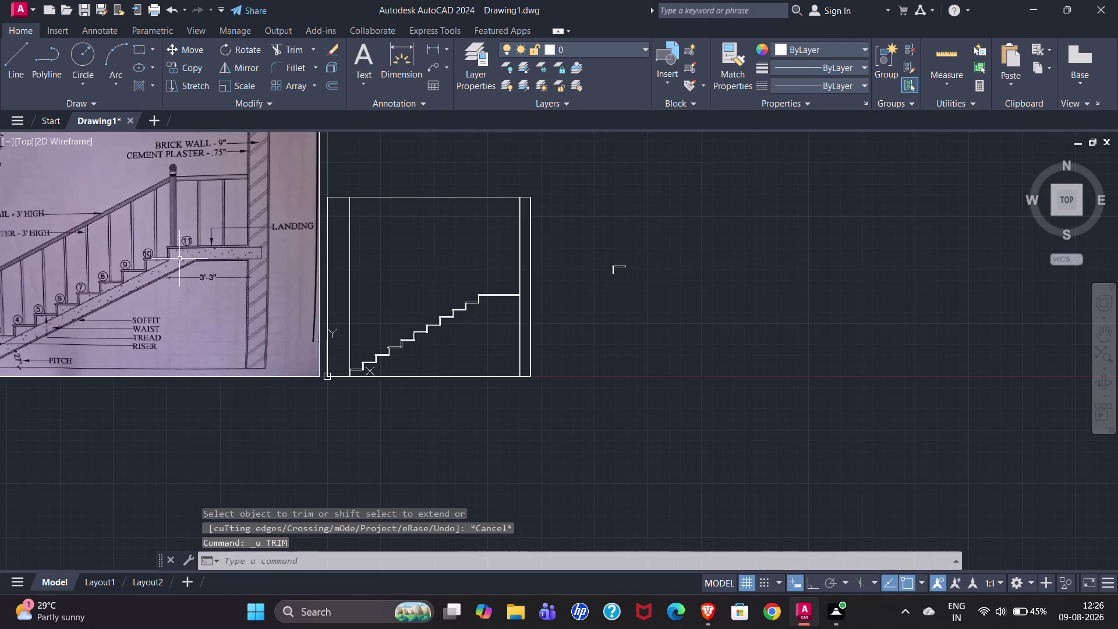
scroll(up, 3)
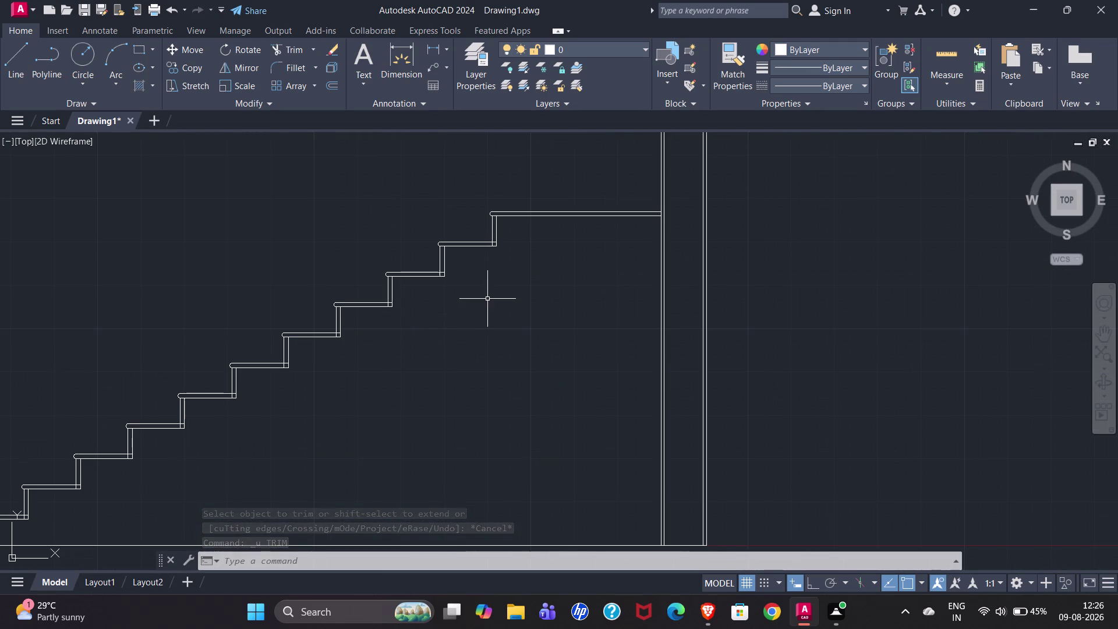
scroll(down, 3)
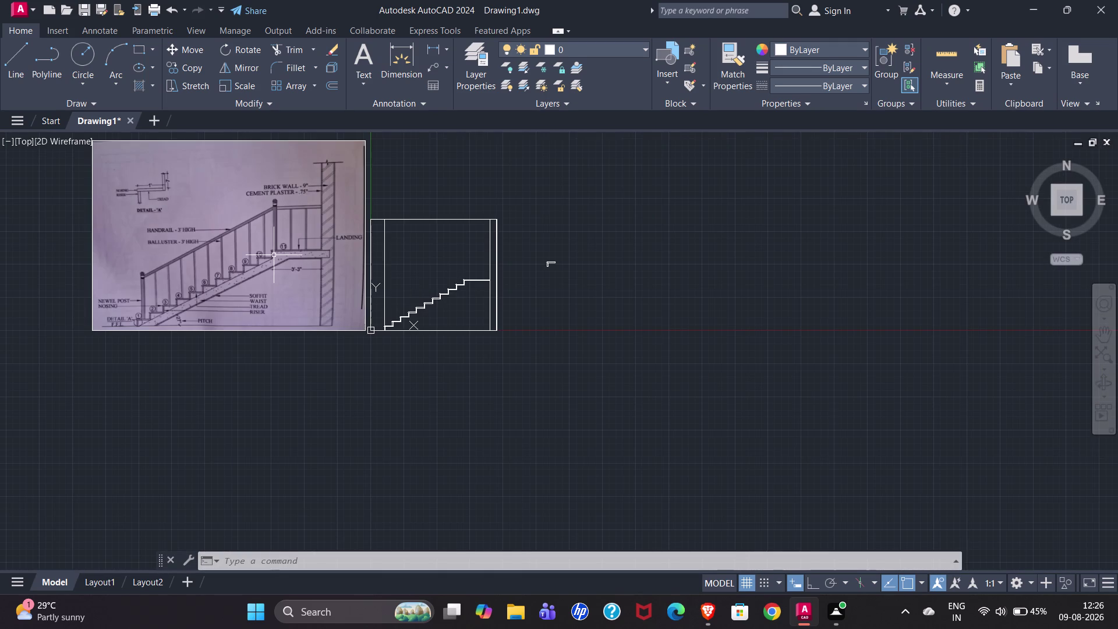
scroll(up, 3)
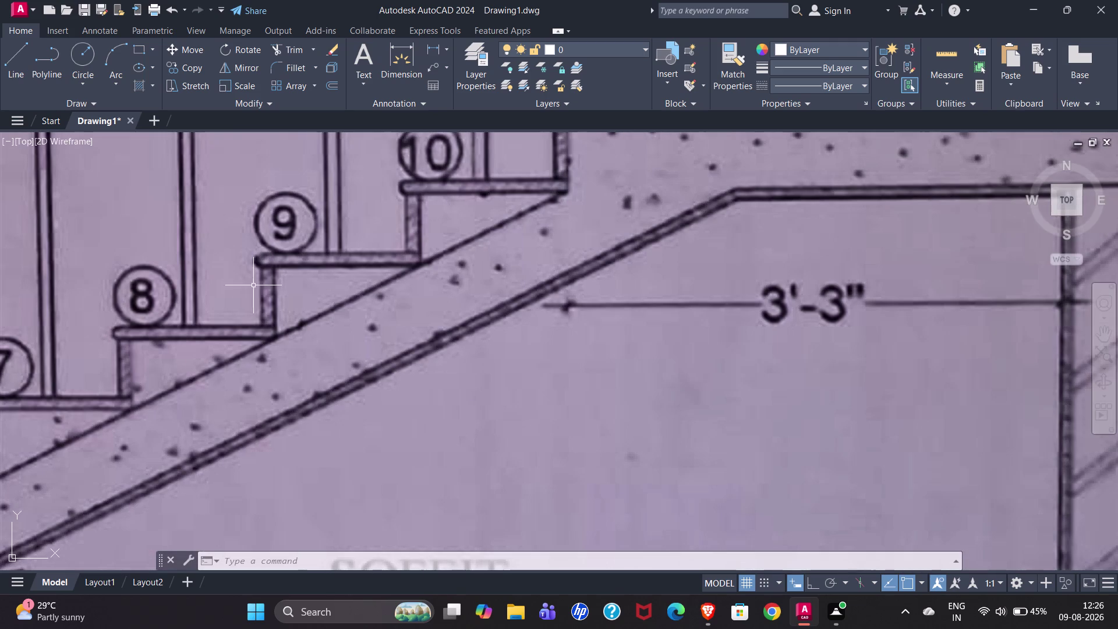
scroll(down, 3)
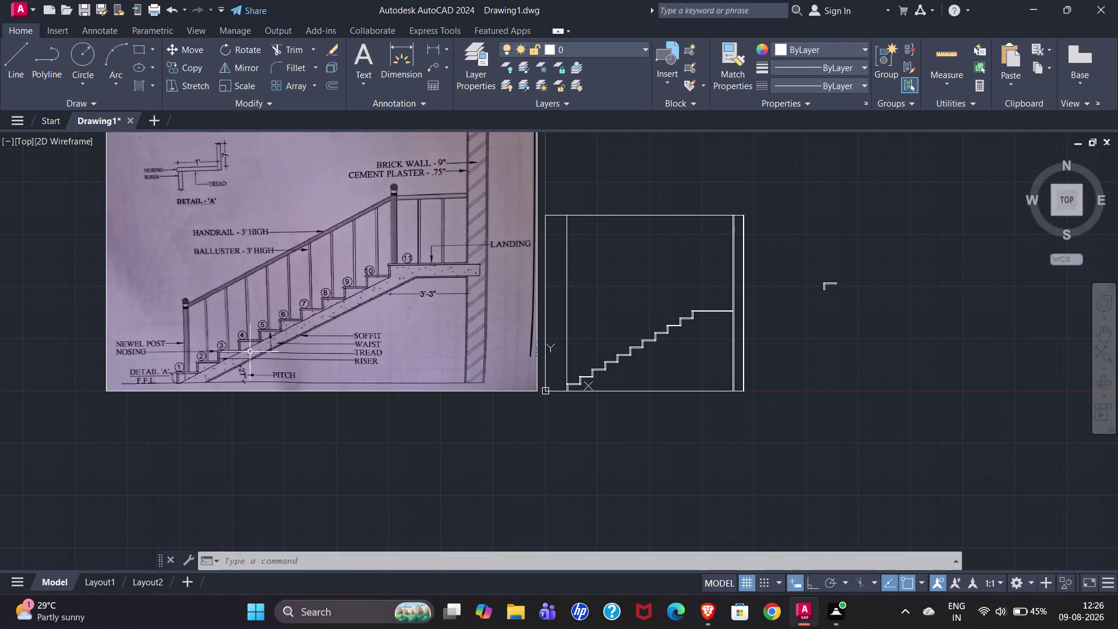
scroll(up, 3)
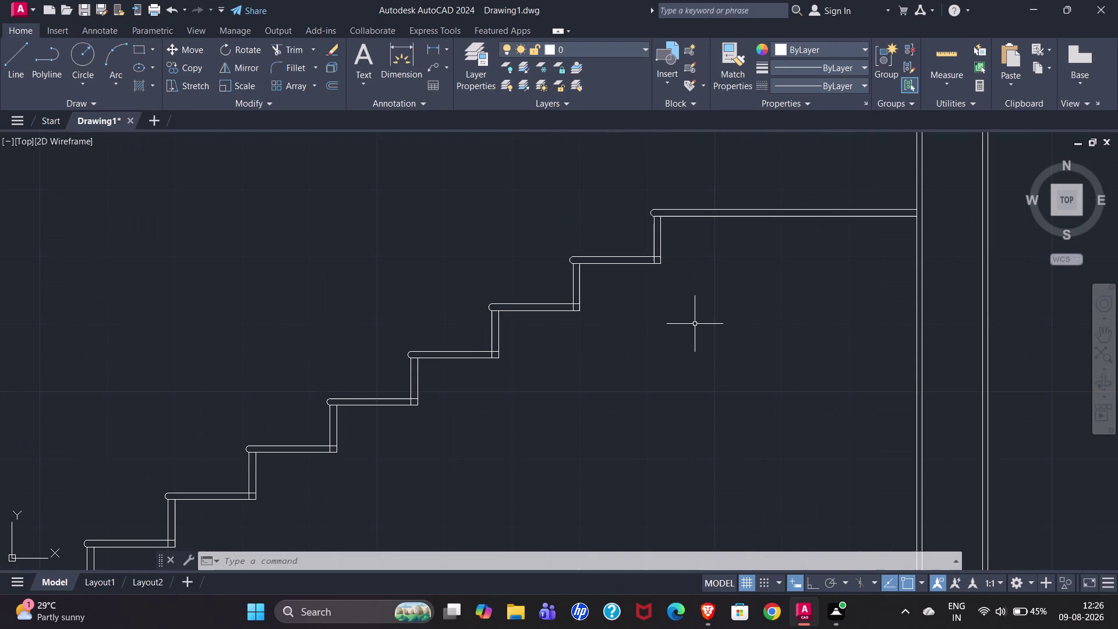
scroll(up, 3)
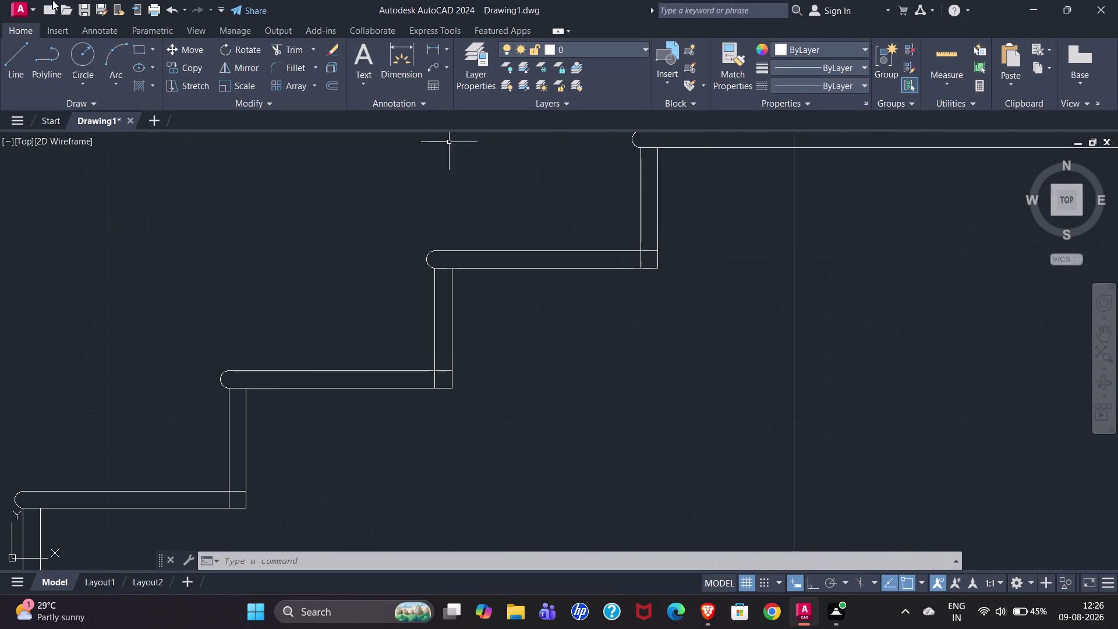
Start TRIM and cut the overlapping line ends at two step corners.
key(r)
key(r)
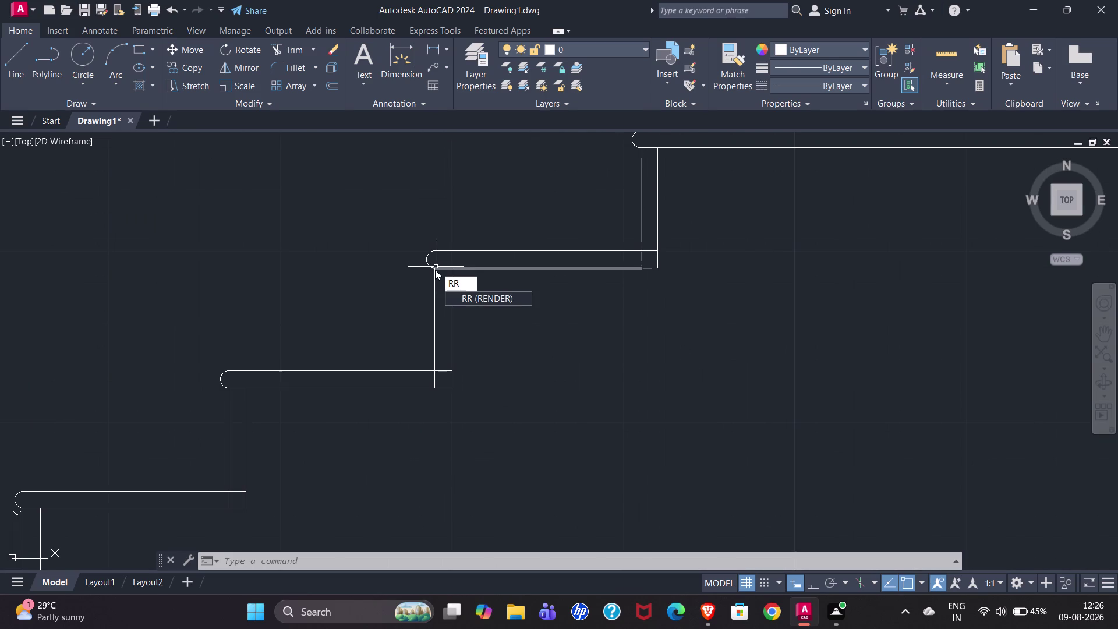
key(BackSpace)
key(BackSpace)
text(TR)
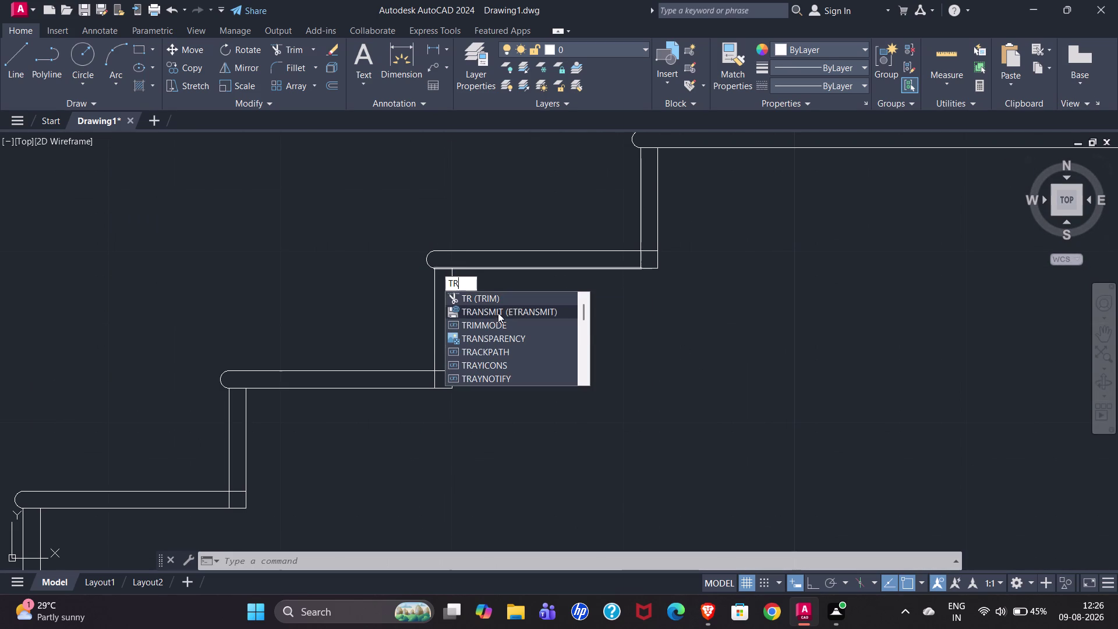
click(481, 302)
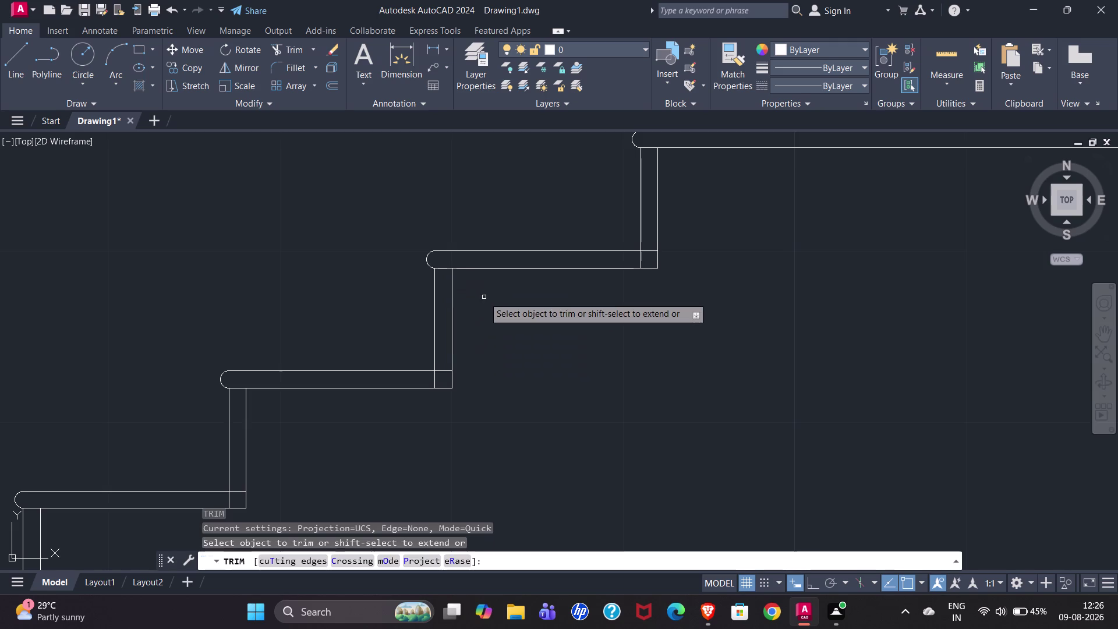
click(642, 262)
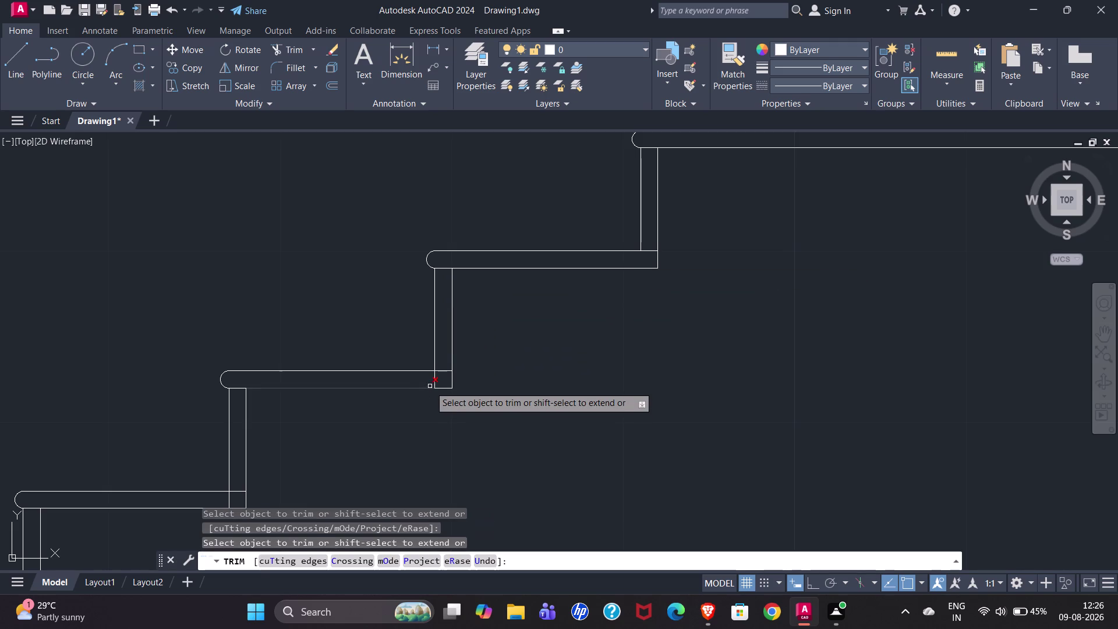
click(434, 380)
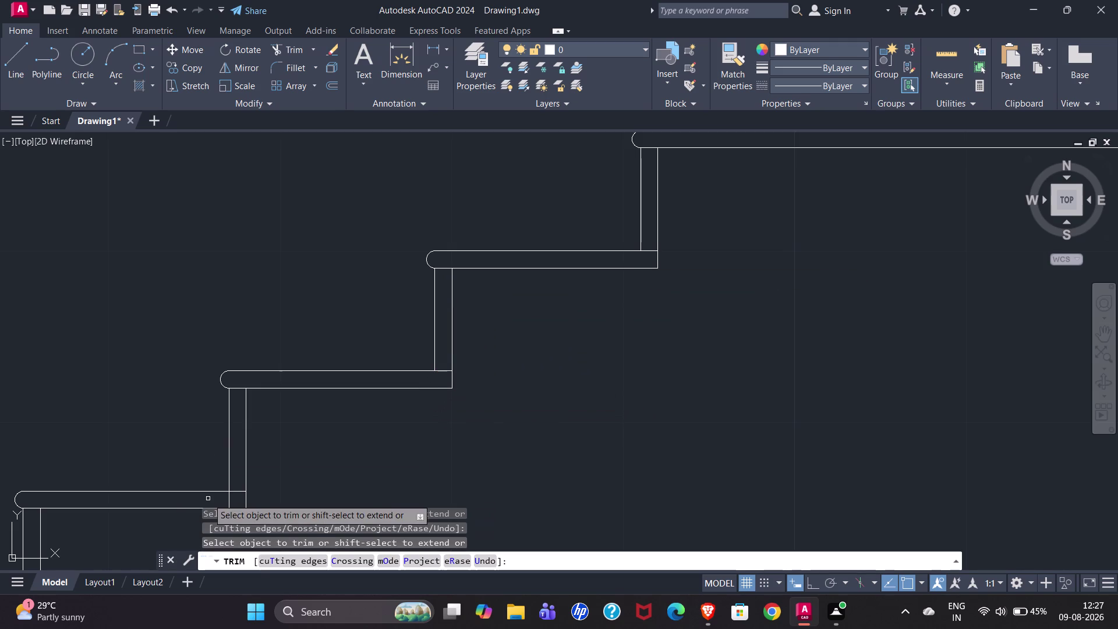
Fence-trim the overlapping line ends at the lower steps.
click(232, 503)
click(221, 499)
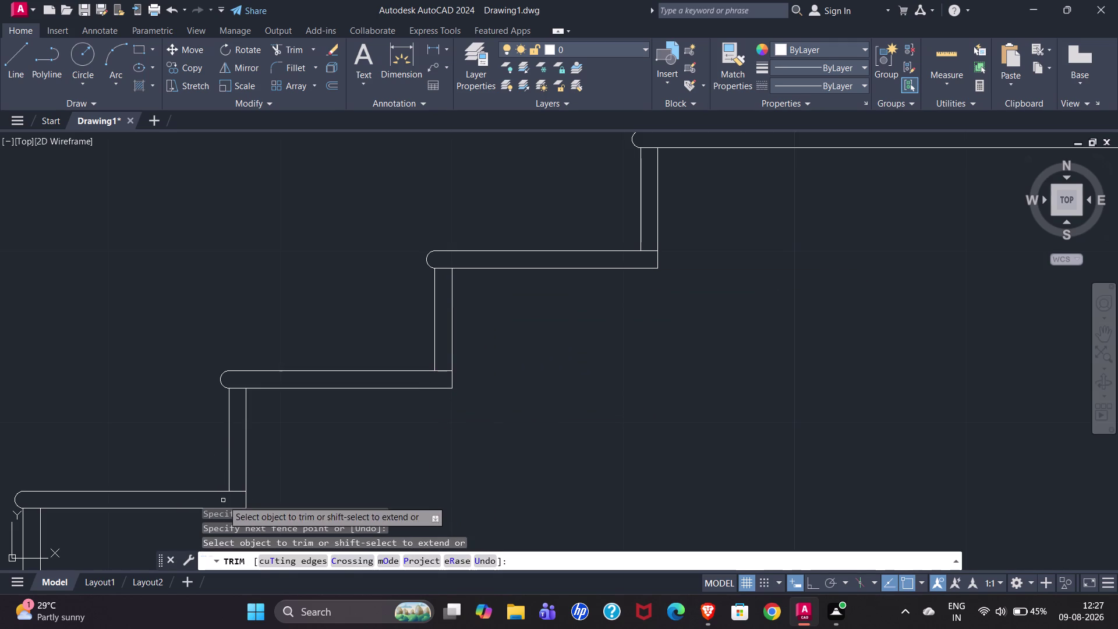
scroll(down, 3)
scroll(up, 3)
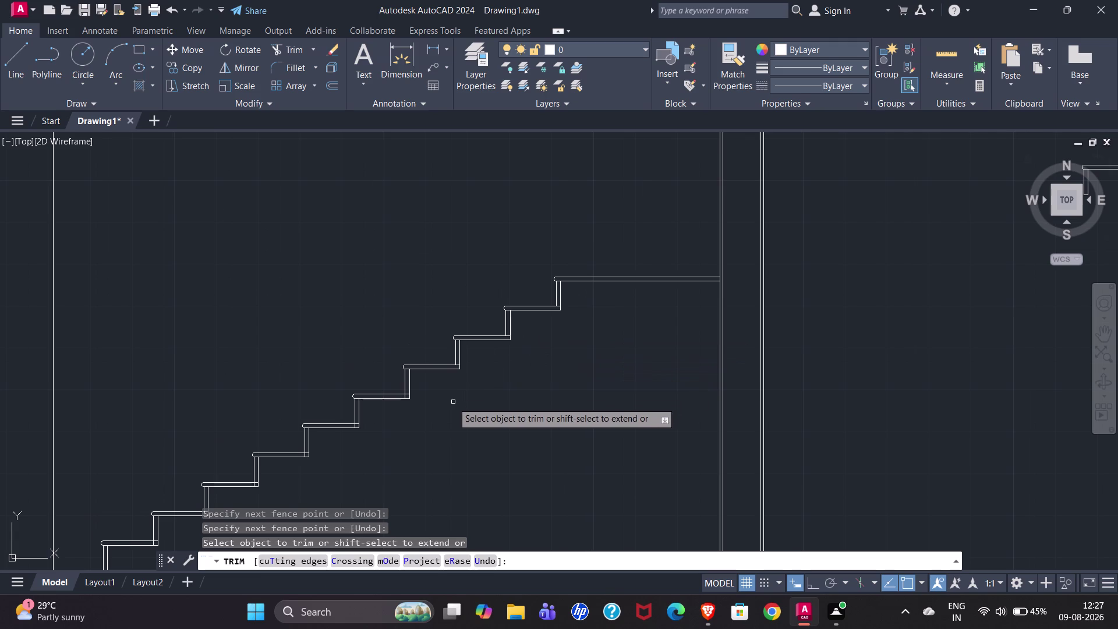
double_click(241, 403)
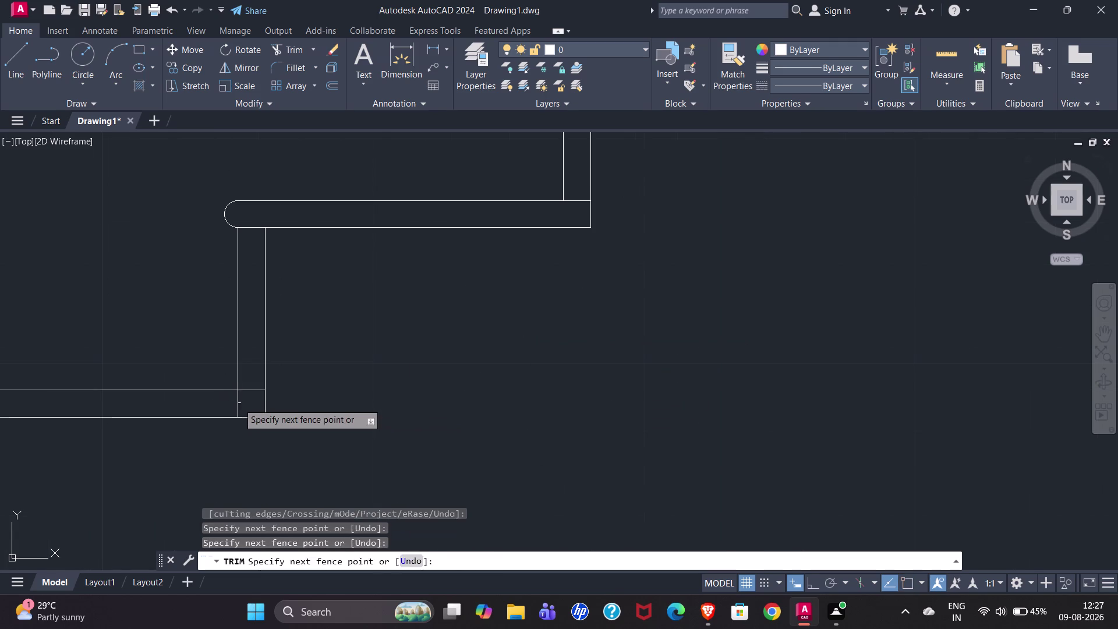
click(234, 403)
click(240, 403)
scroll(down, 3)
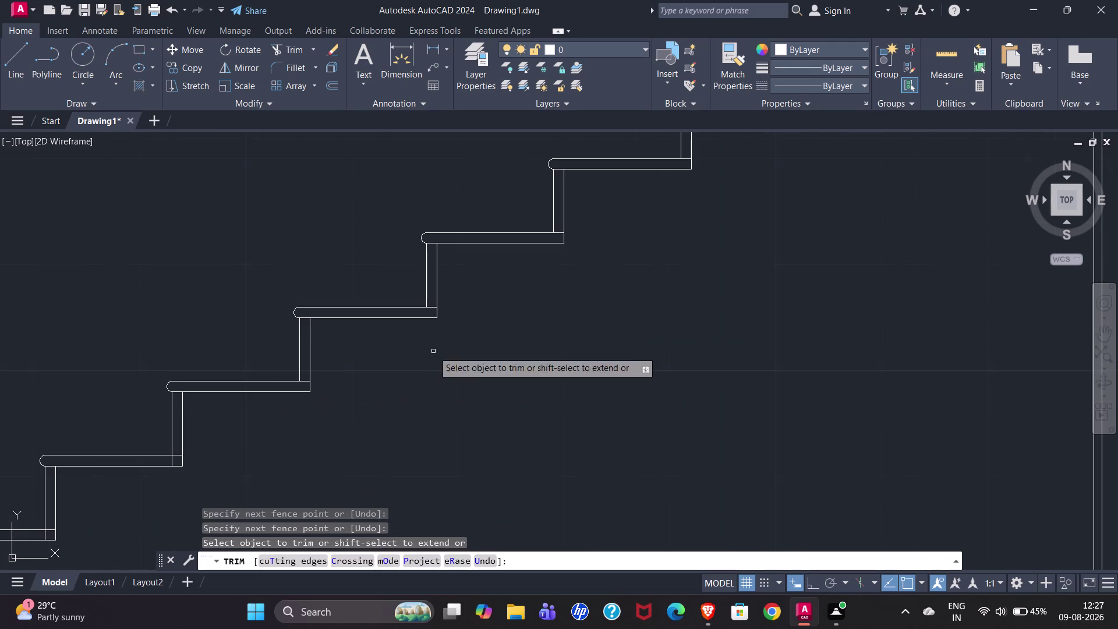
drag(176, 461, 172, 462)
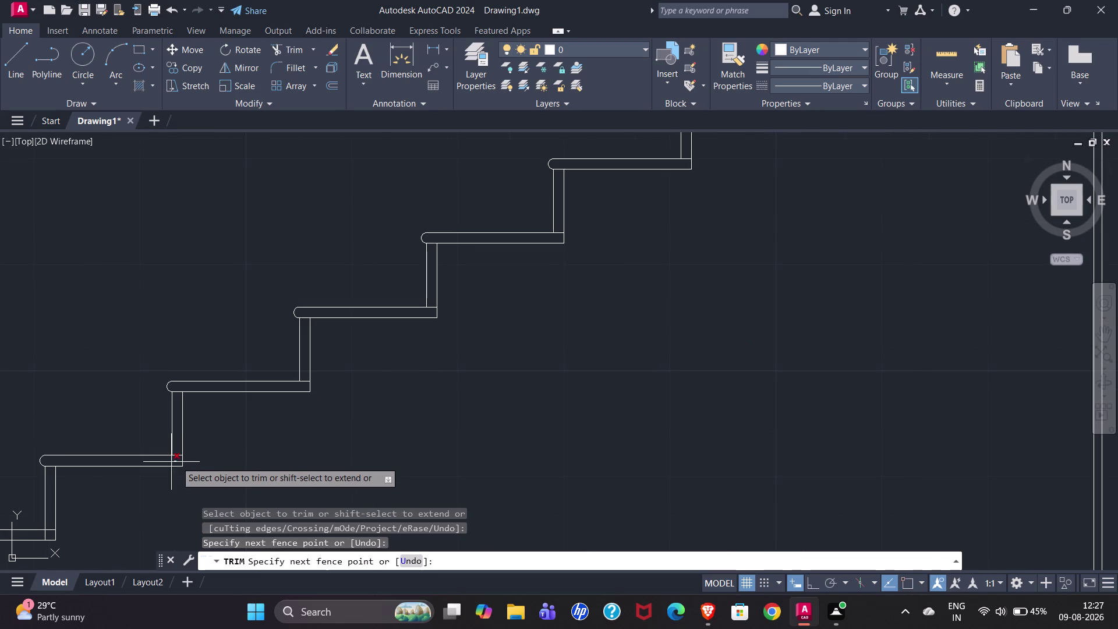
drag(171, 462, 170, 462)
click(171, 462)
scroll(down, 3)
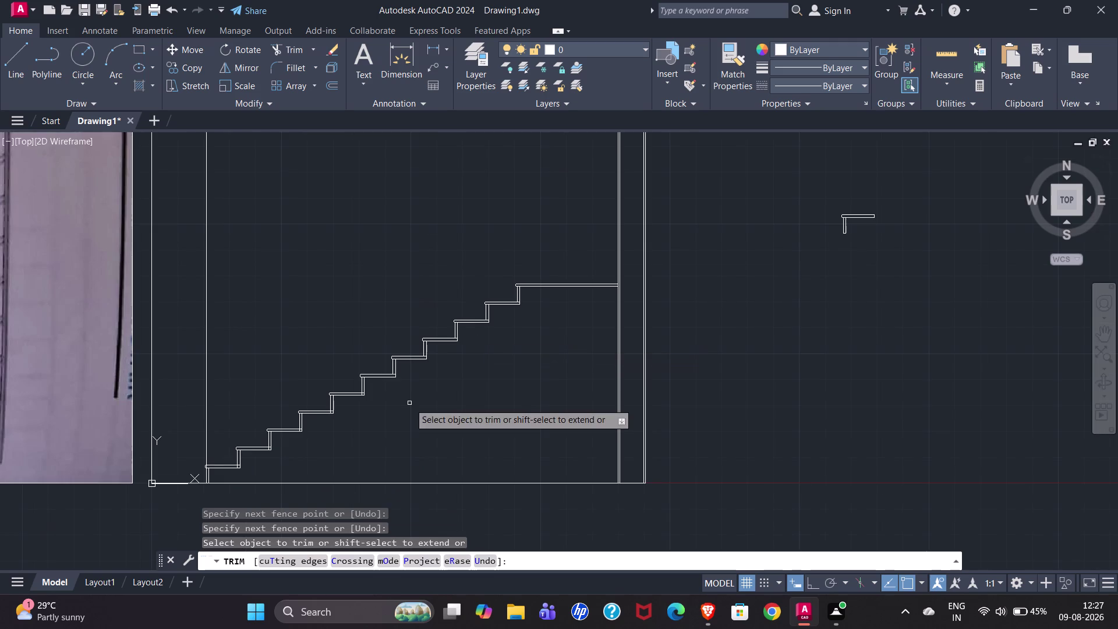
scroll(up, 3)
scroll(up, 3)
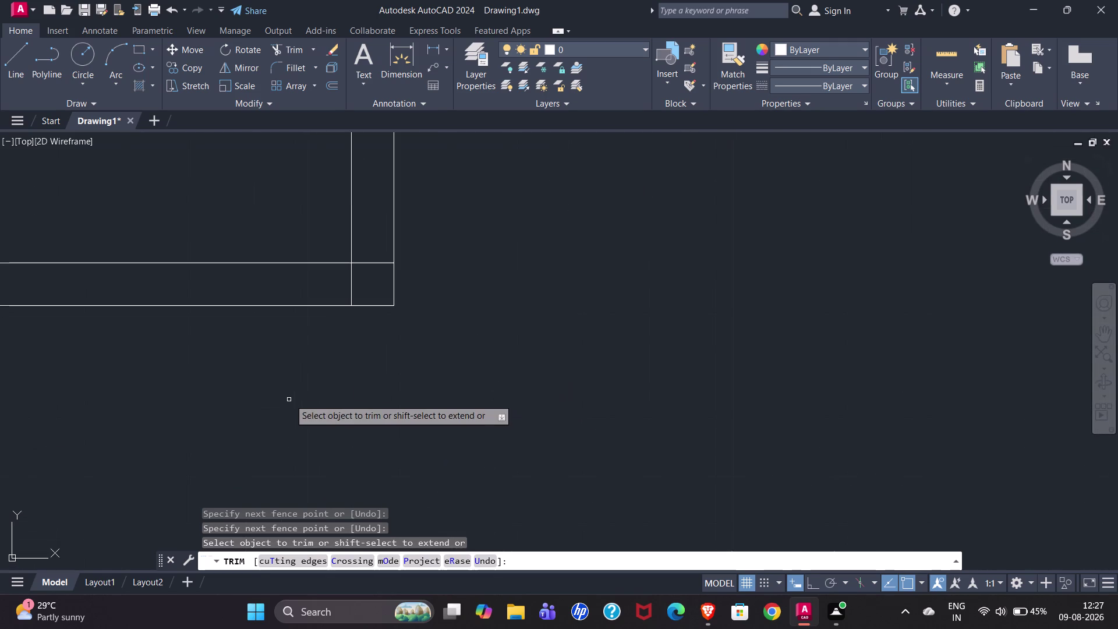
drag(372, 283, 306, 280)
Trim the remaining overshoots at the middle and bottom step corners, then end trimming.
scroll(down, 3)
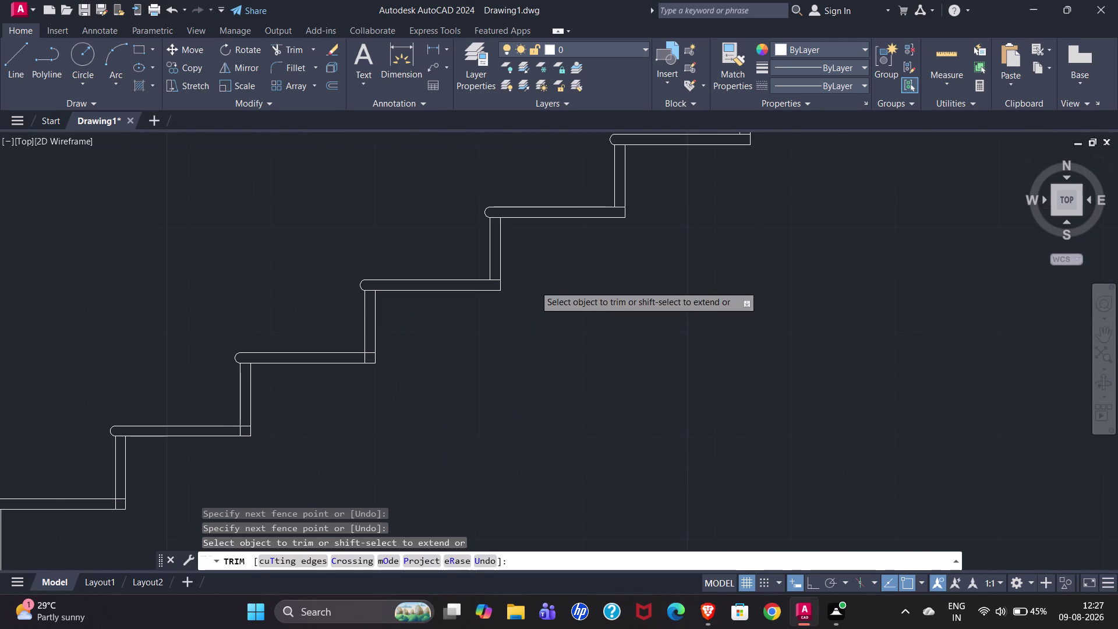
click(364, 360)
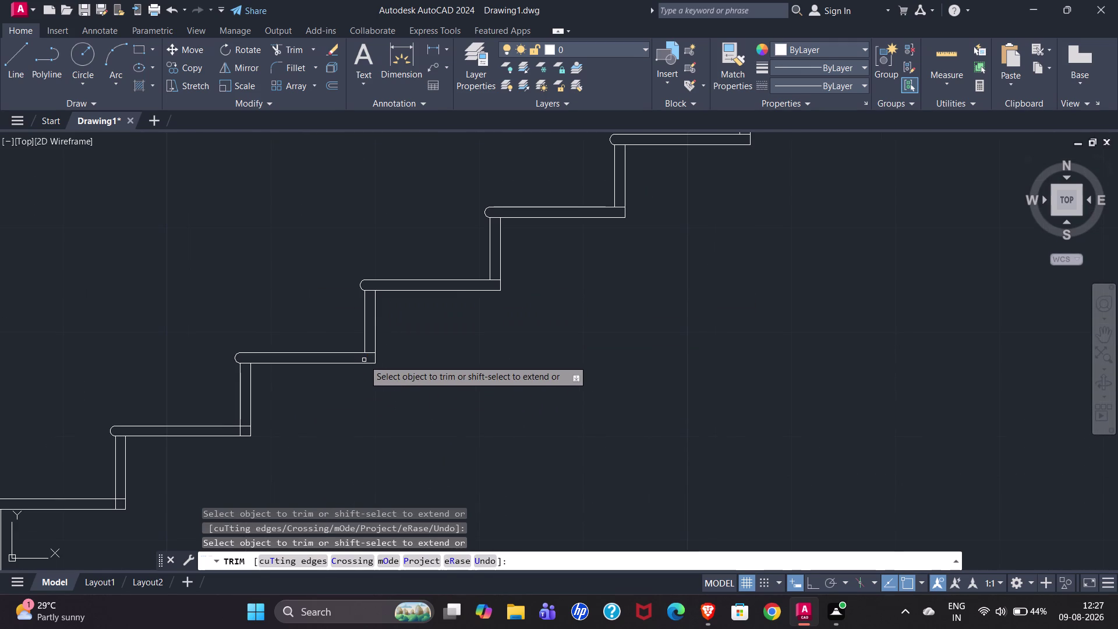
click(239, 433)
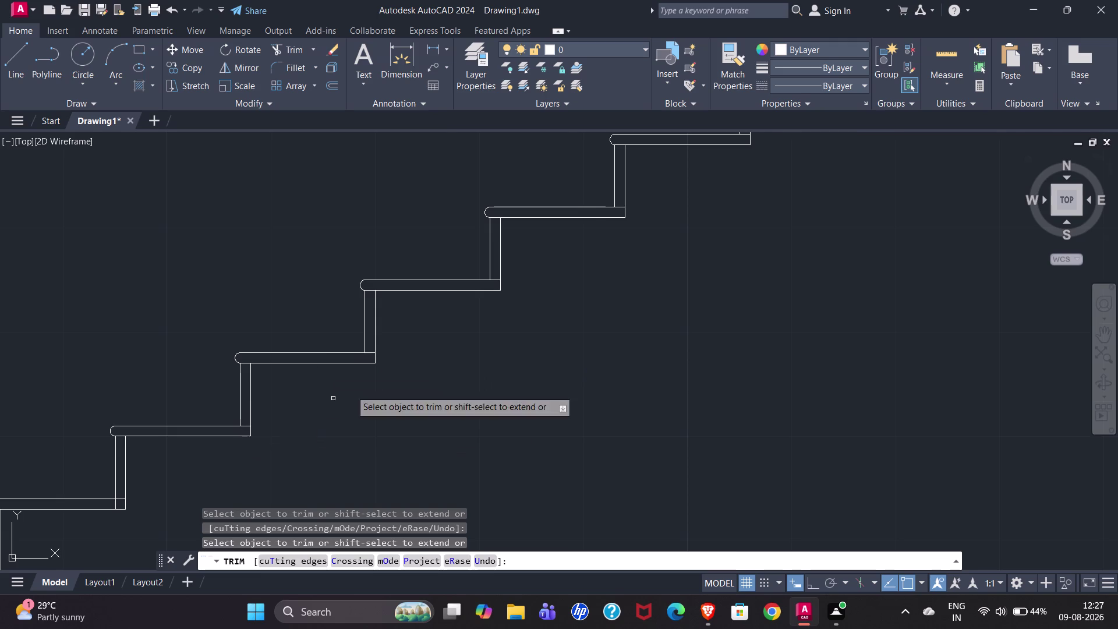
scroll(down, 3)
scroll(up, 3)
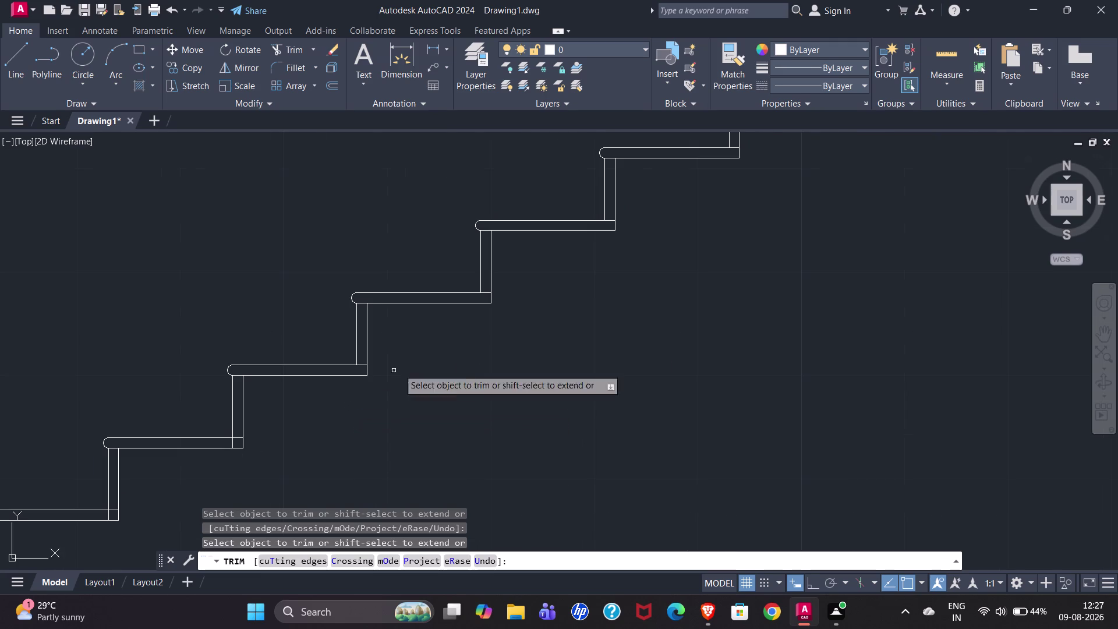
click(232, 445)
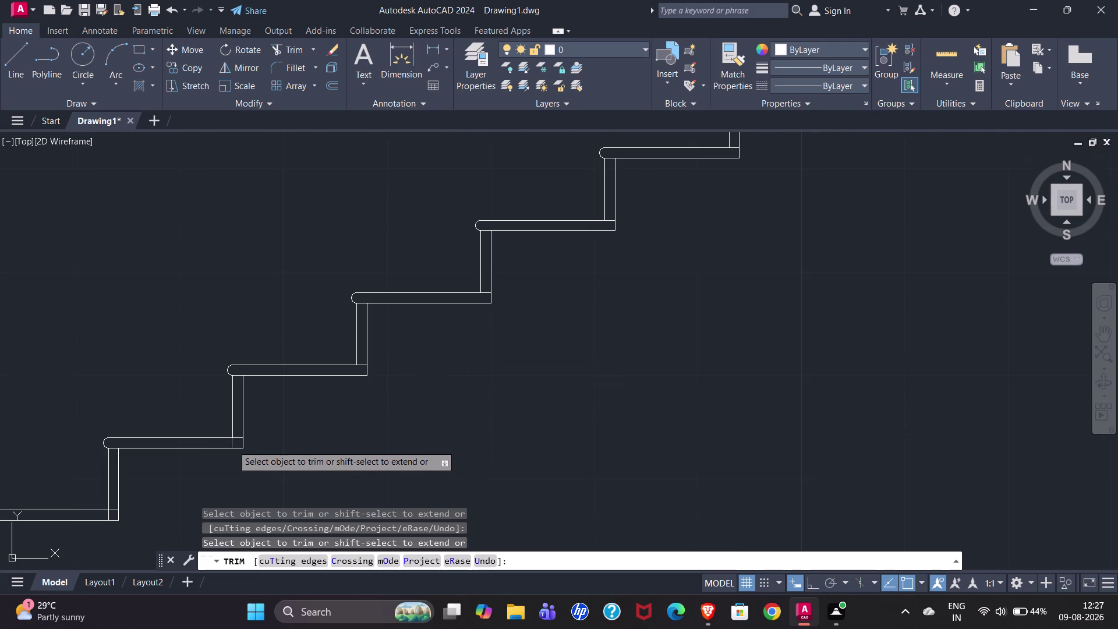
scroll(down, 3)
scroll(up, 3)
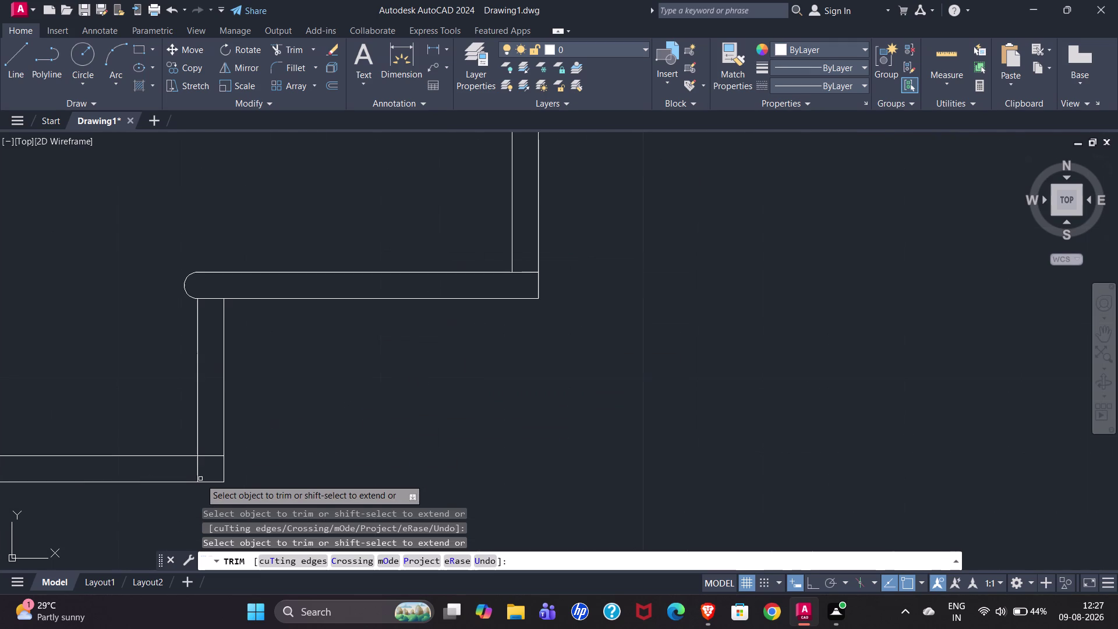
click(196, 473)
scroll(down, 3)
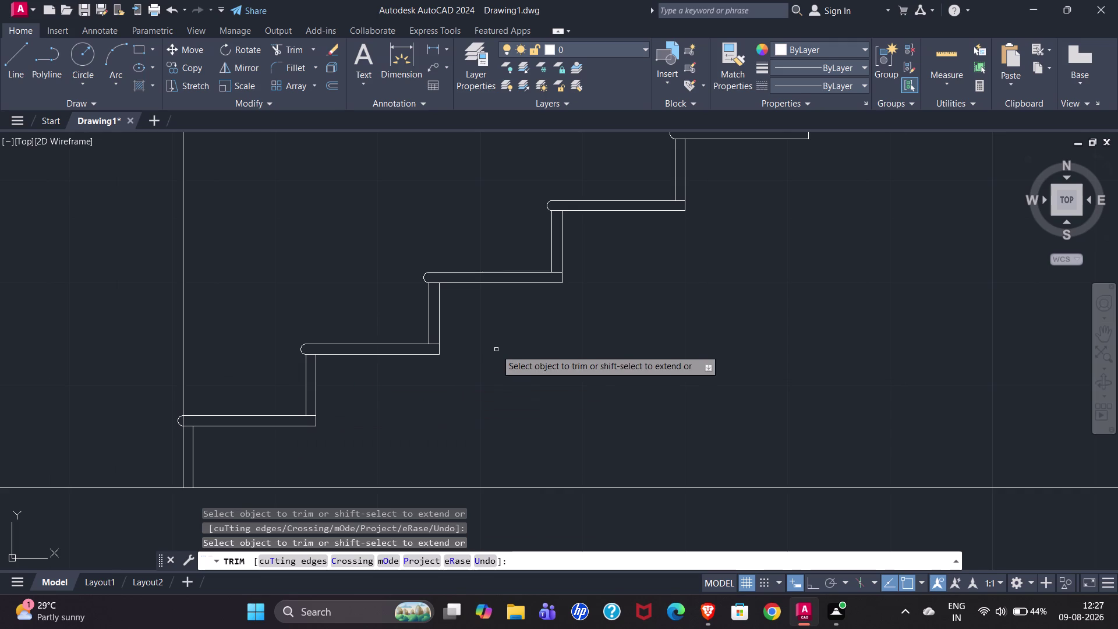
scroll(down, 3)
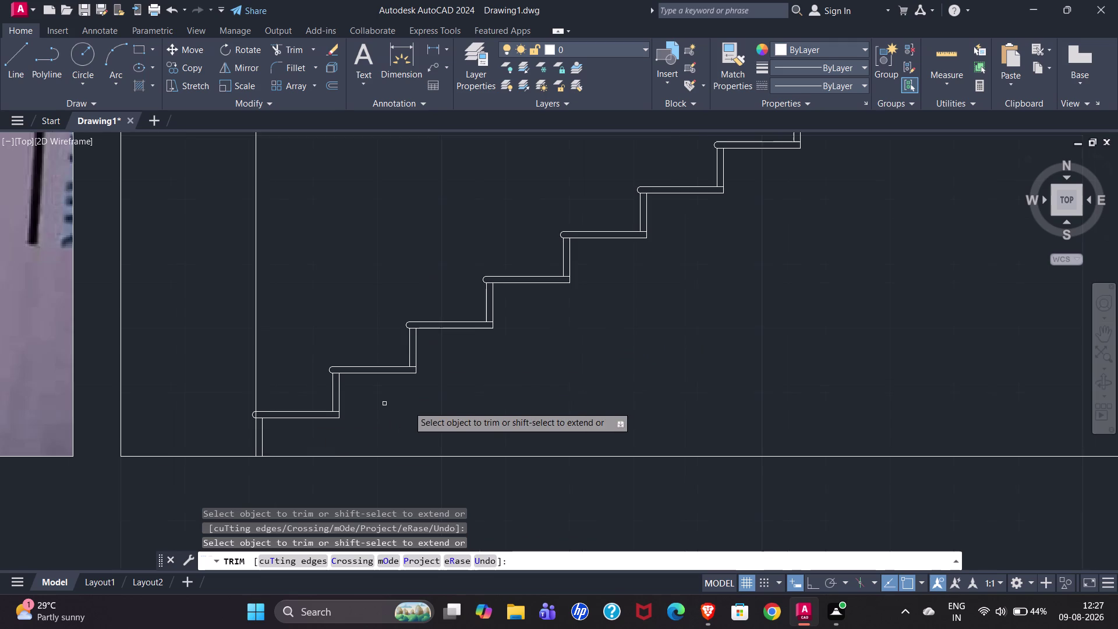
scroll(down, 3)
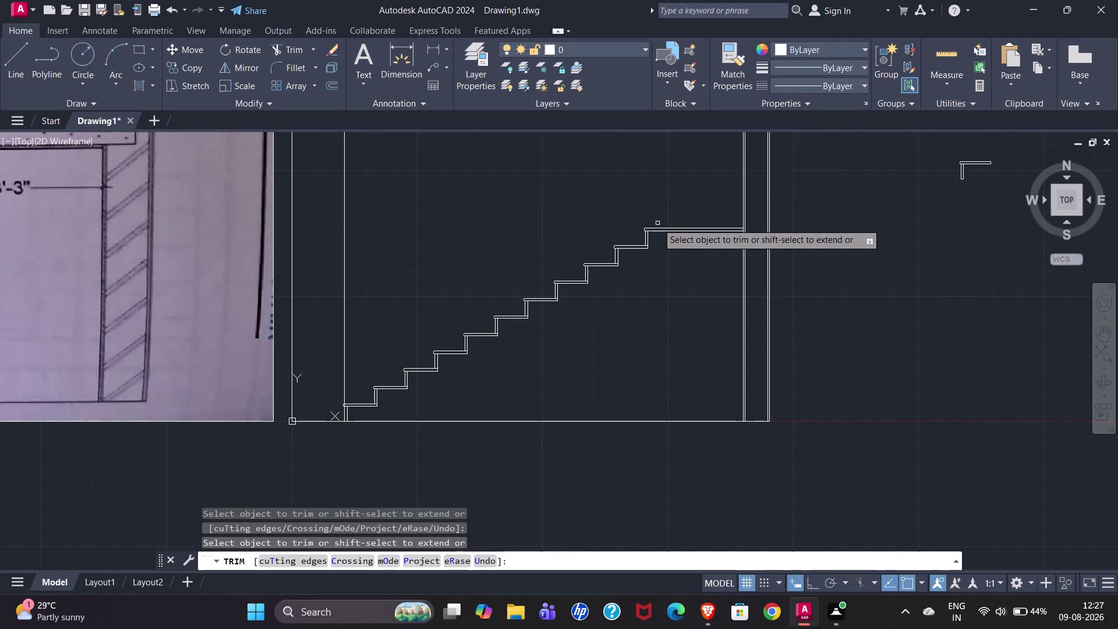
scroll(up, 3)
scroll(down, 3)
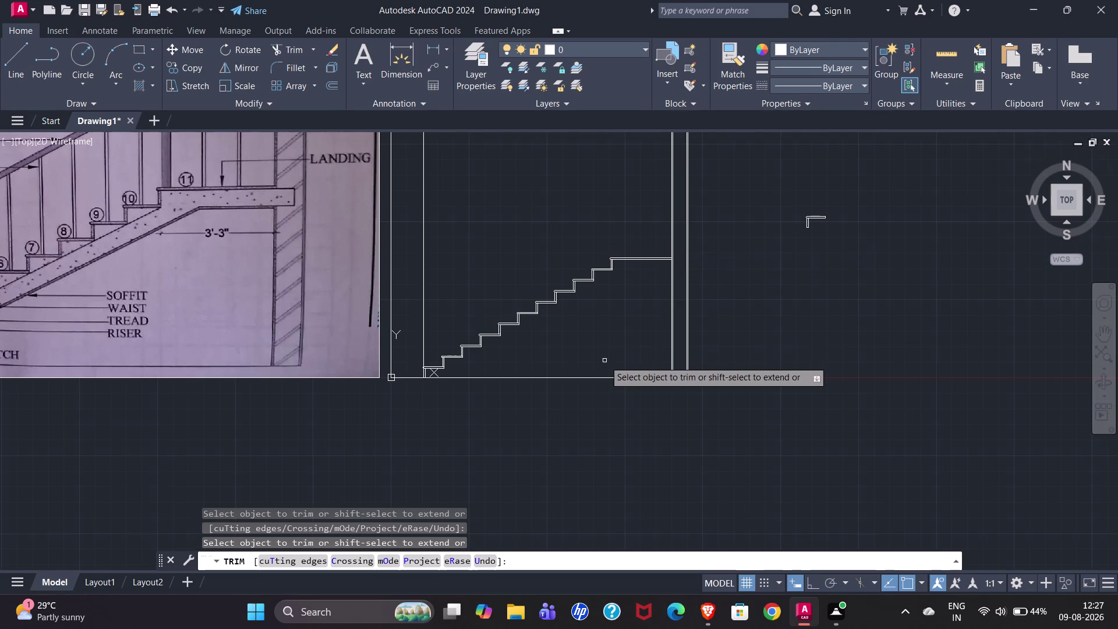
scroll(down, 3)
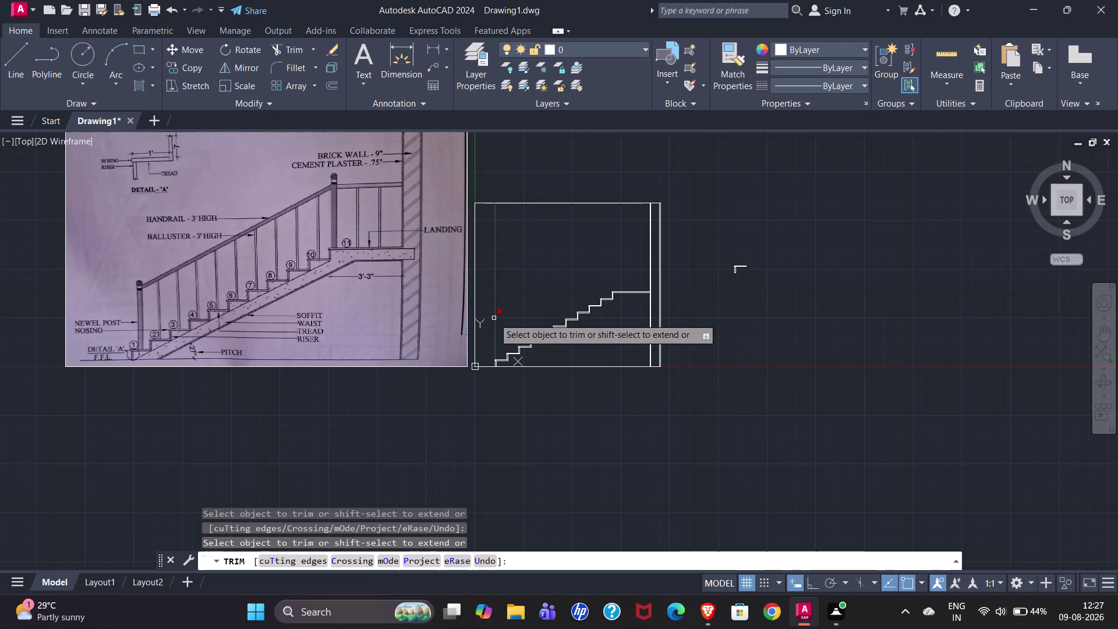
click(494, 318)
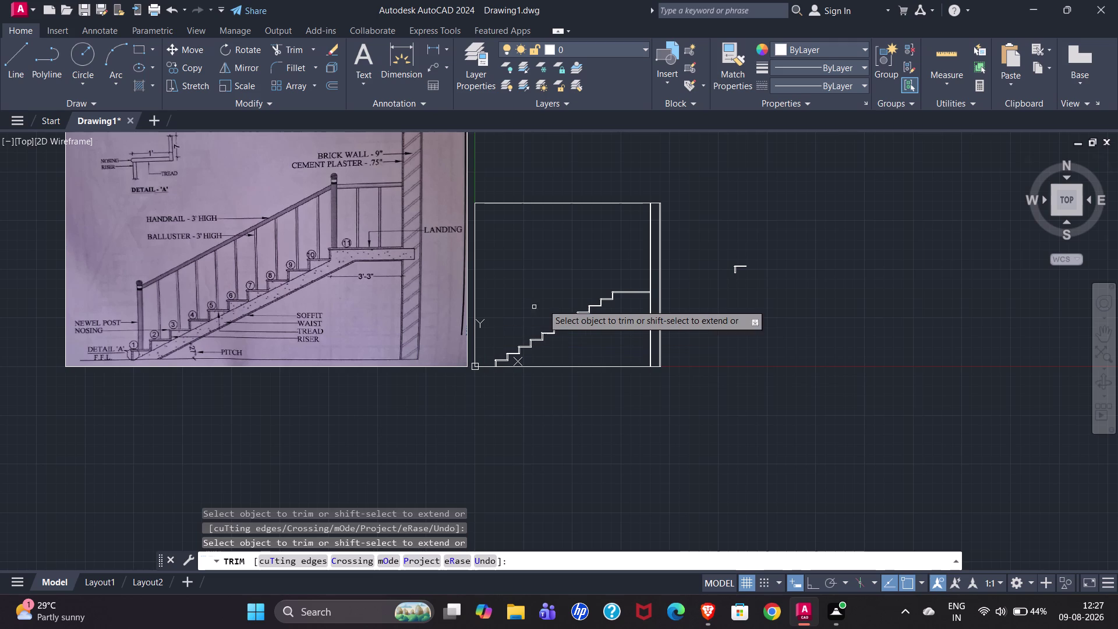
key(Escape)
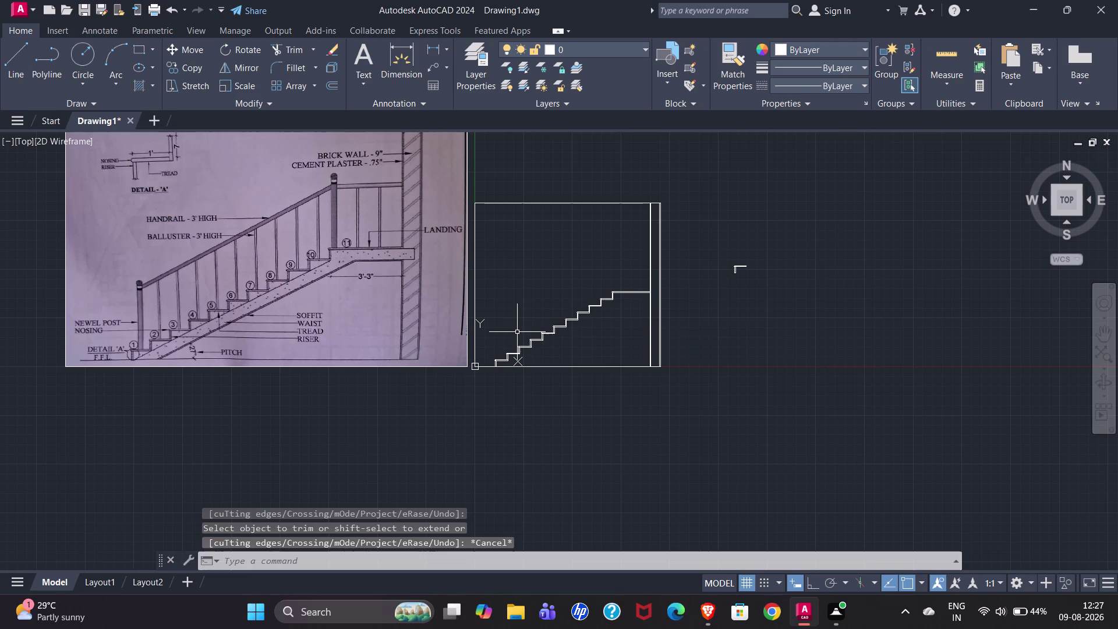
Delete the redundant vertical line beside the bottom step's riser.
scroll(up, 3)
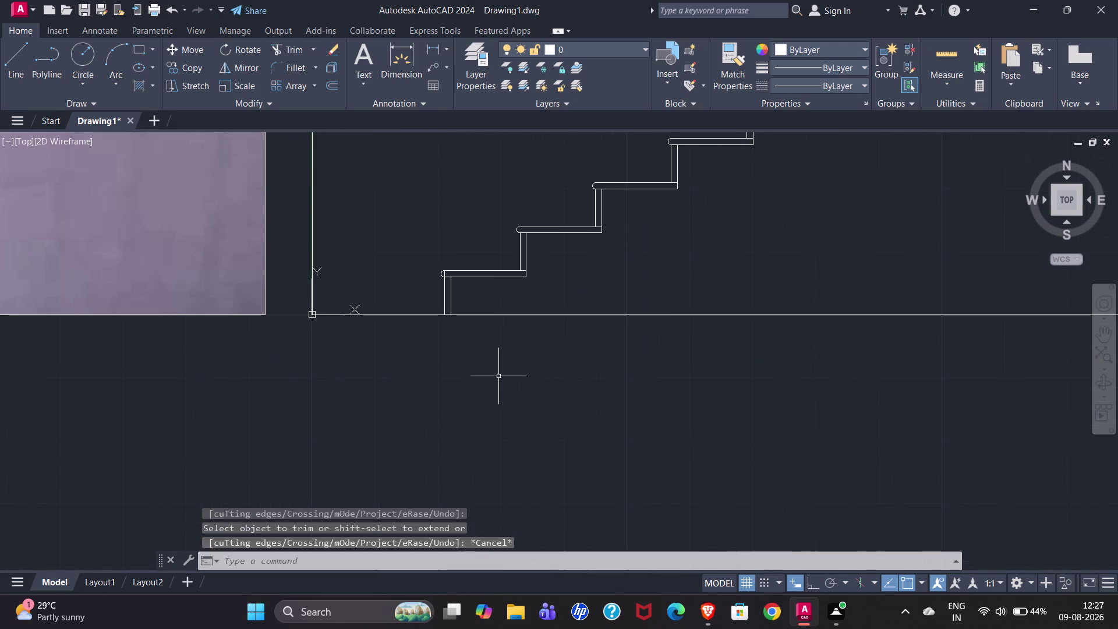
scroll(up, 3)
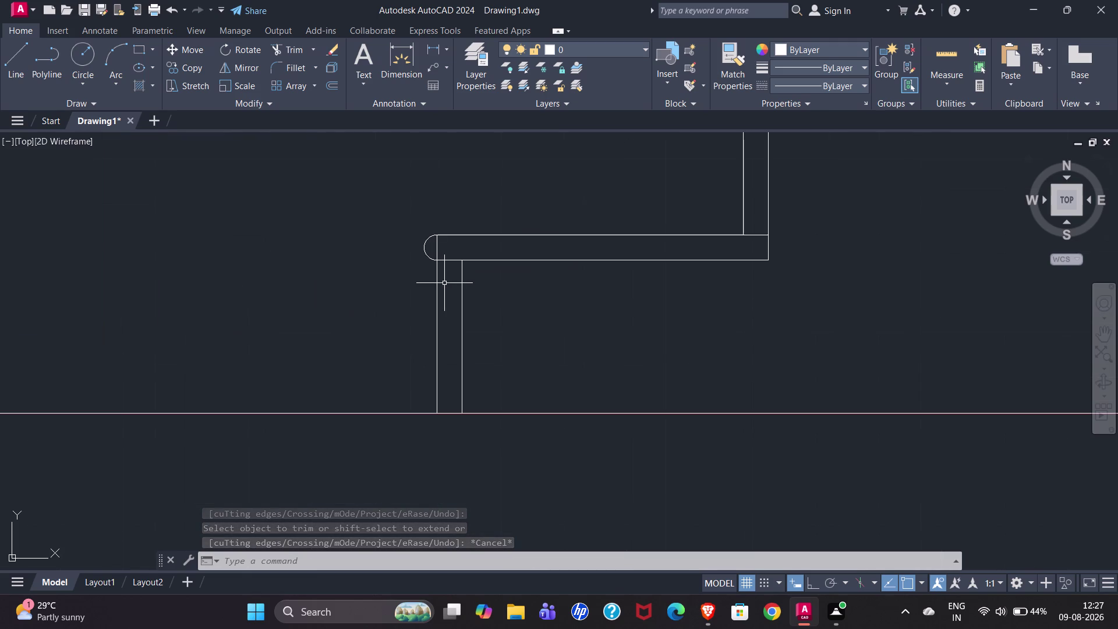
click(437, 246)
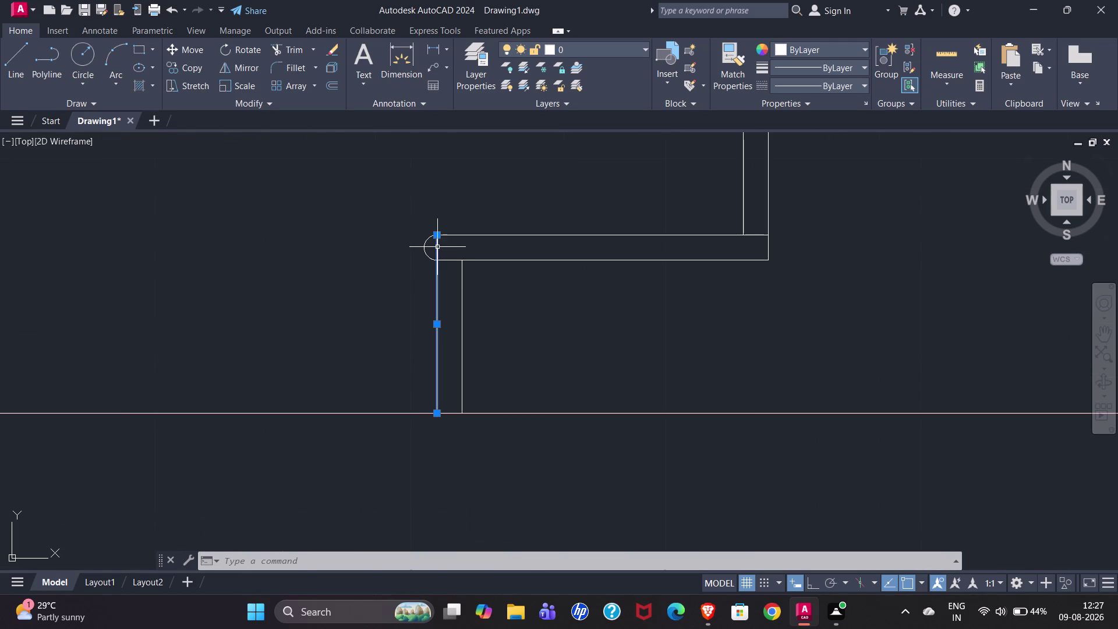
key(Delete)
scroll(down, 3)
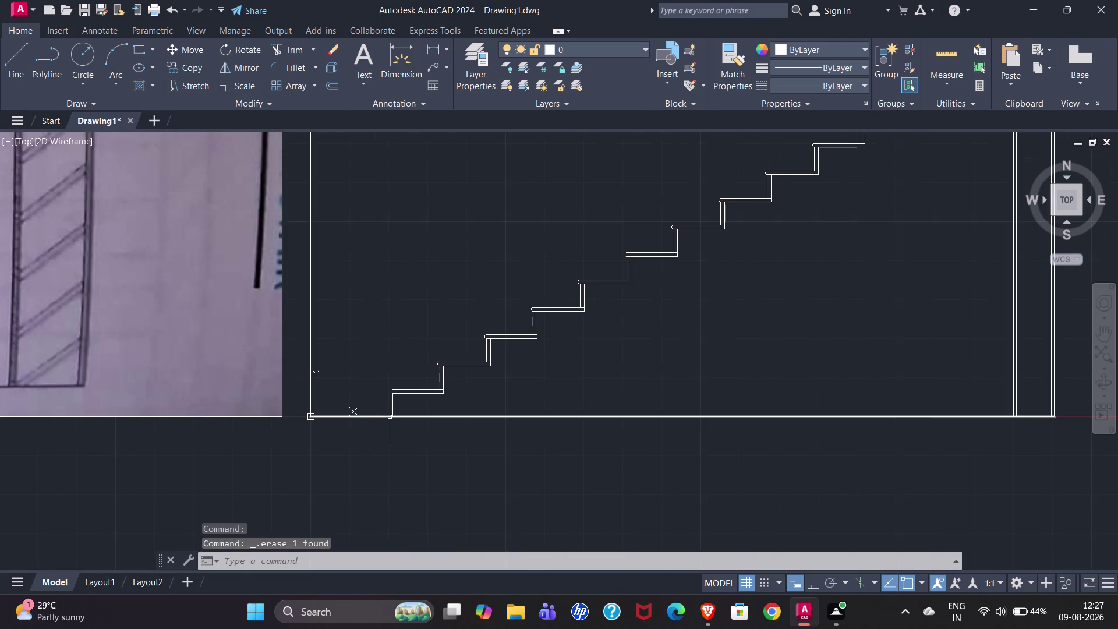
scroll(down, 3)
scroll(up, 3)
scroll(down, 3)
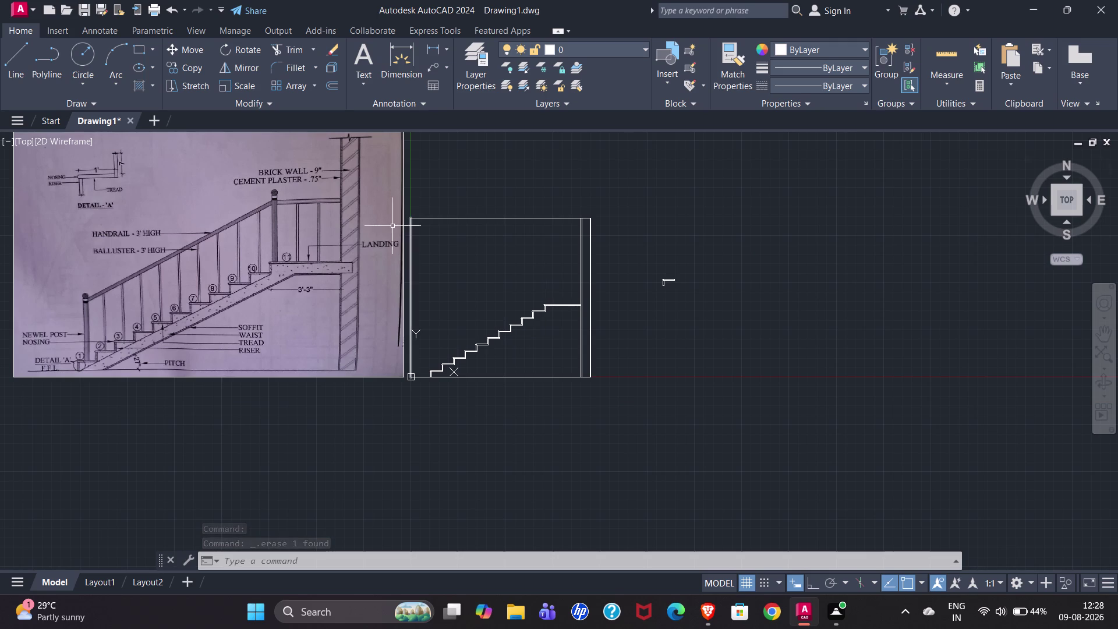
scroll(up, 3)
scroll(down, 3)
scroll(down, 3)
scroll(up, 3)
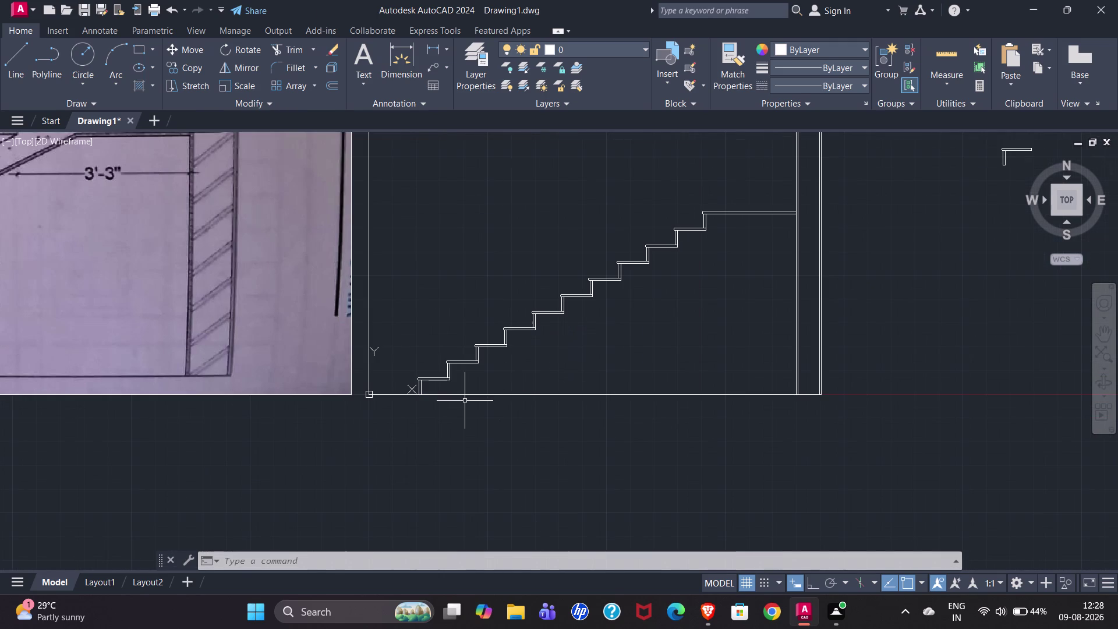
click(7, 67)
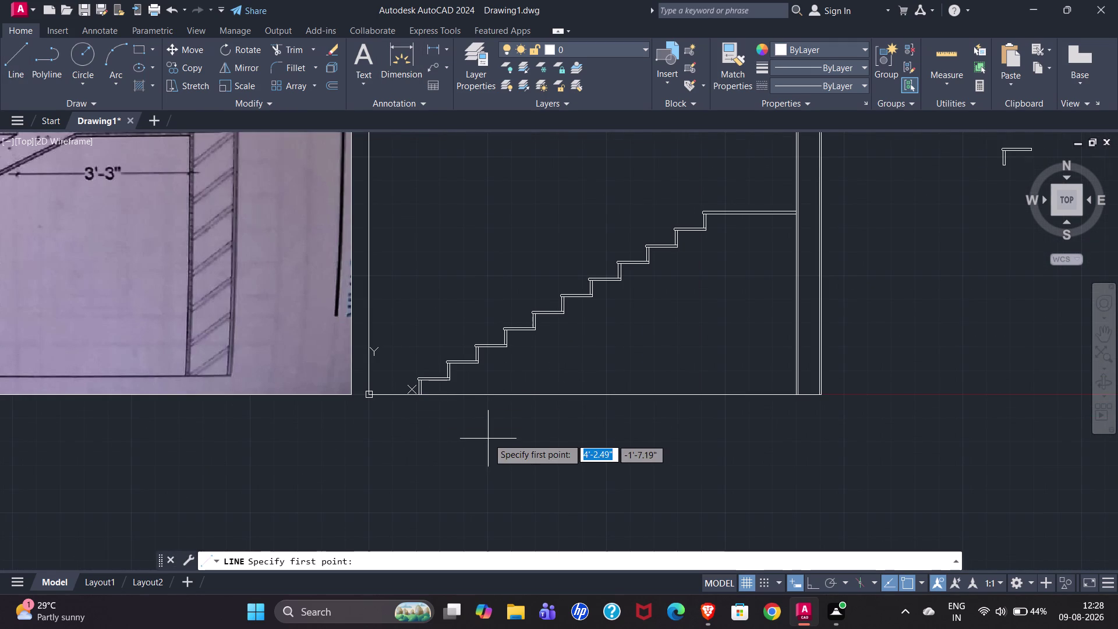
Draw a single sloped line from the bottom step corner to the upper step corner.
scroll(up, 3)
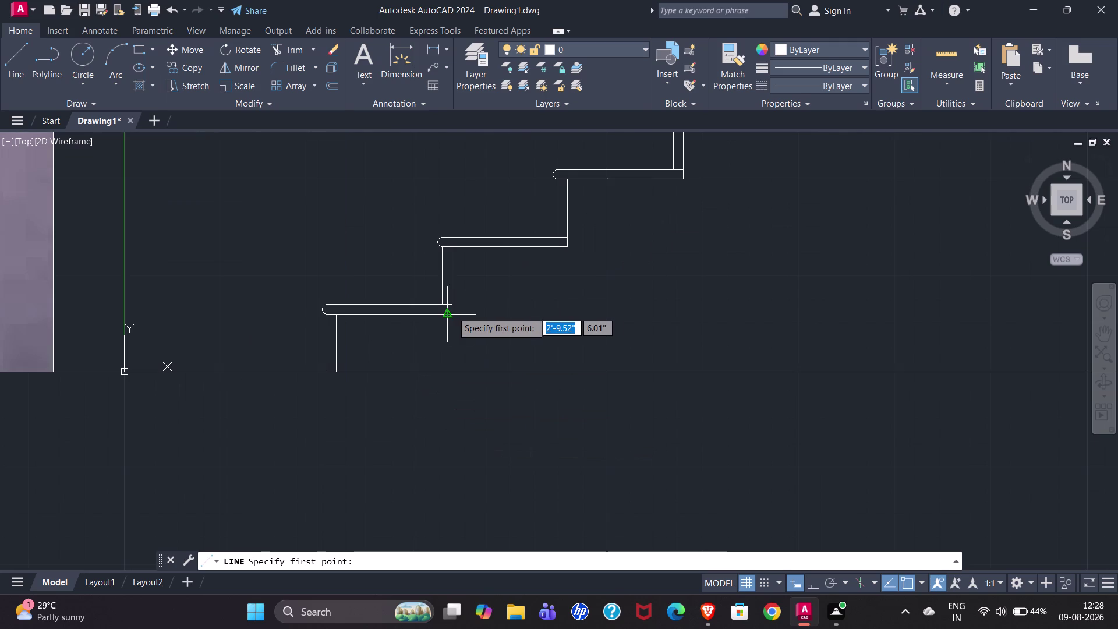
click(453, 314)
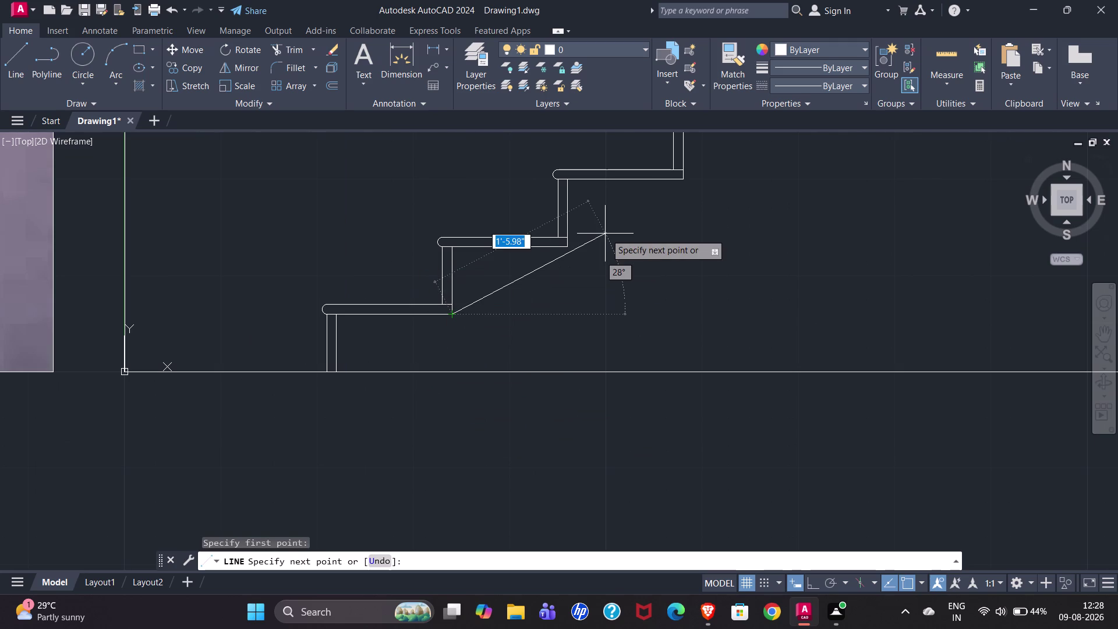
scroll(down, 3)
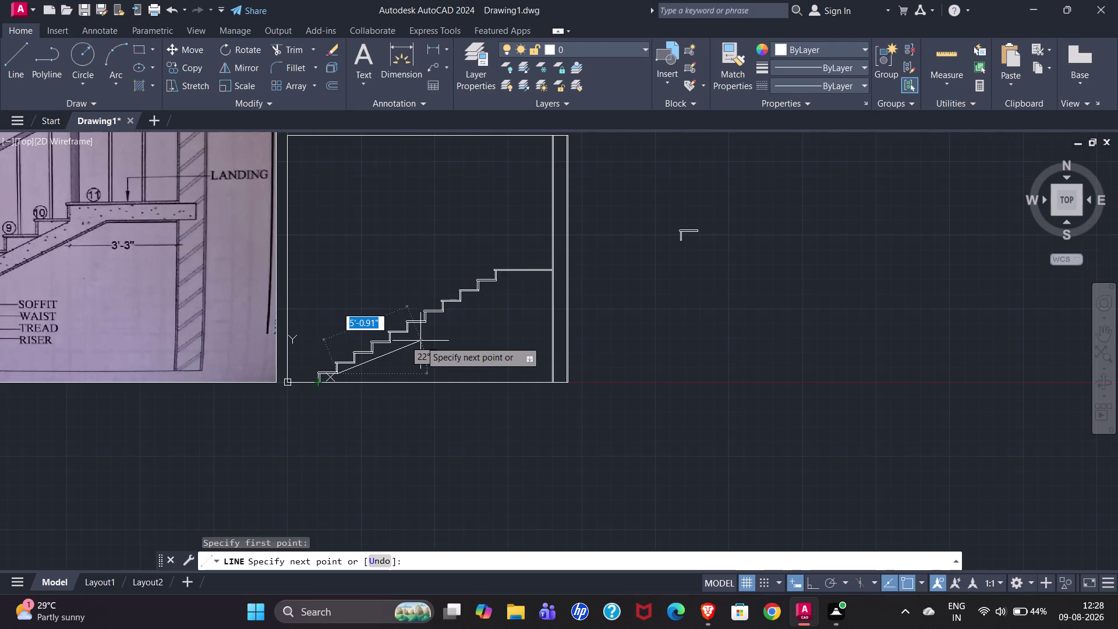
scroll(up, 3)
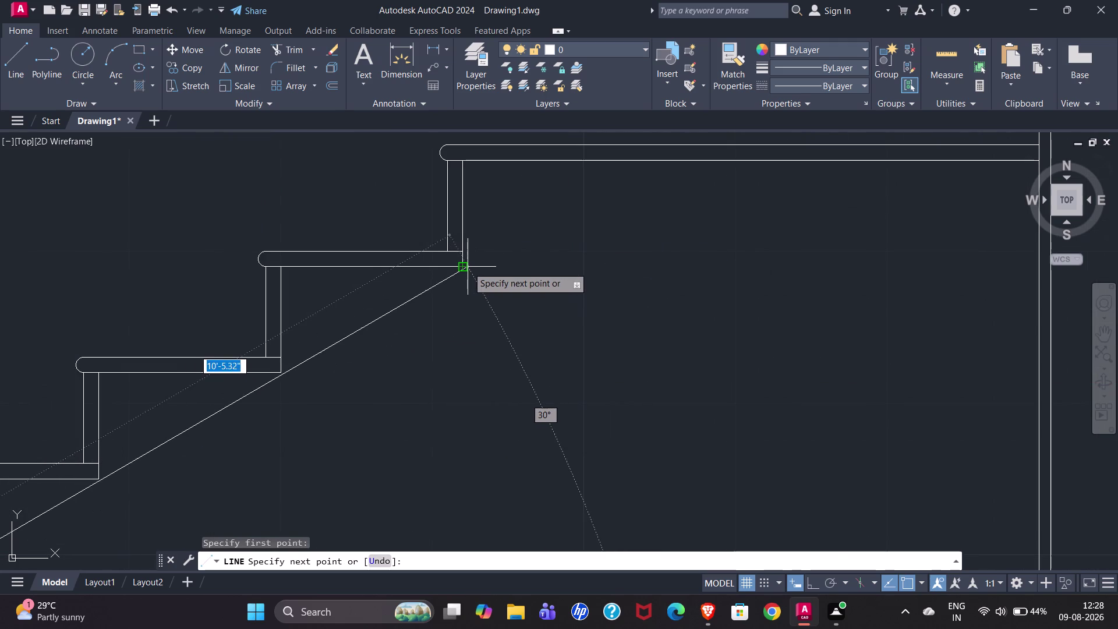
click(461, 264)
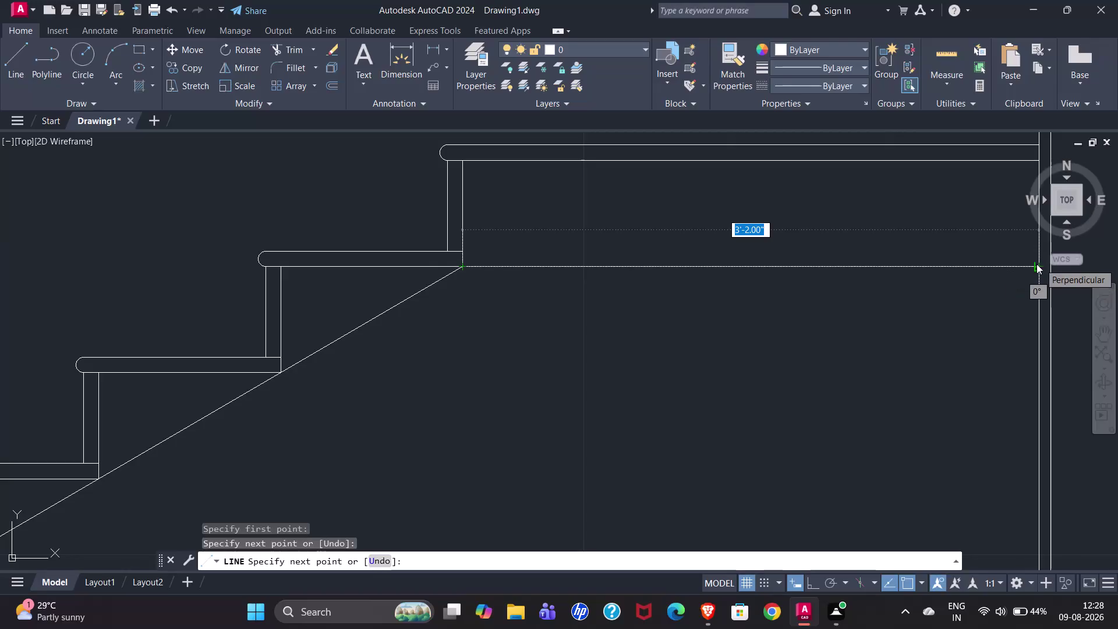
key(Escape)
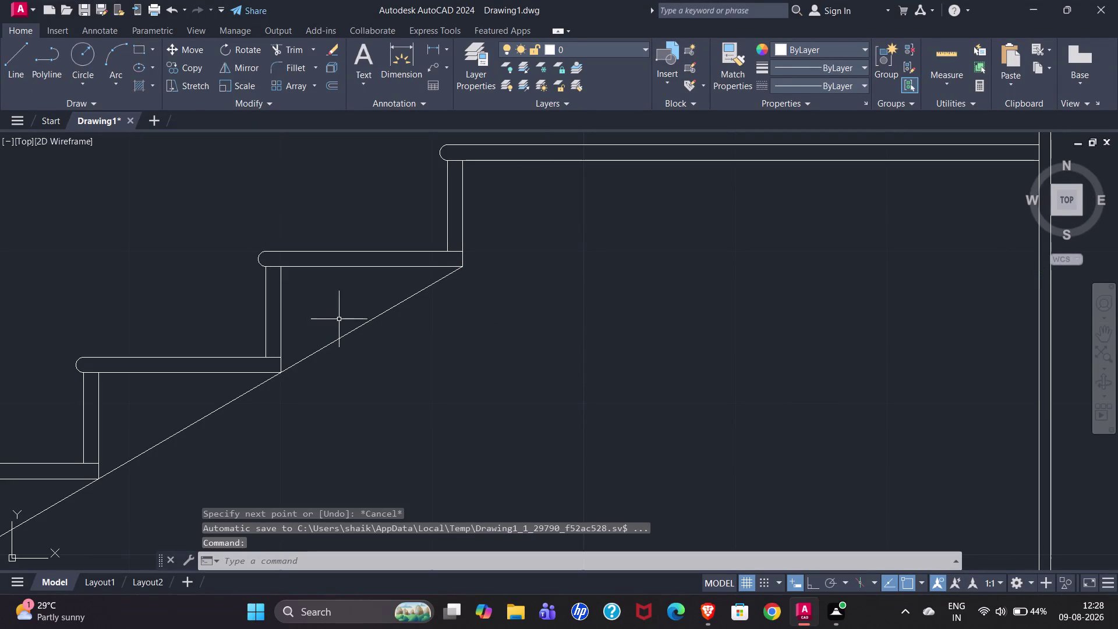
click(363, 325)
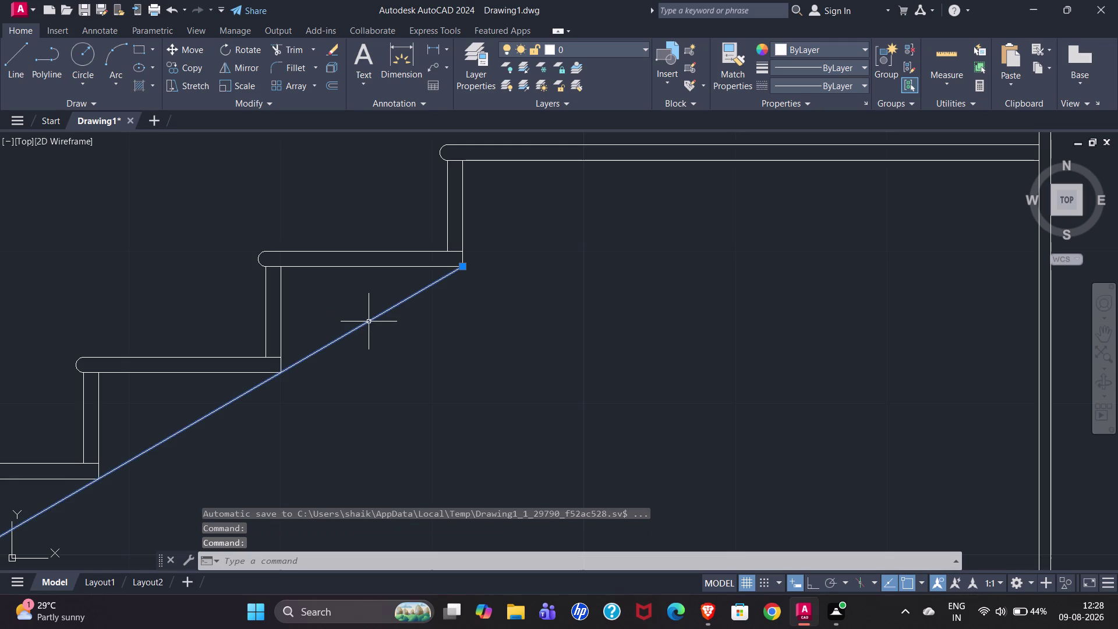
Offset the waist line 6 inches below the step corners.
key(o)
key(Return)
key(6)
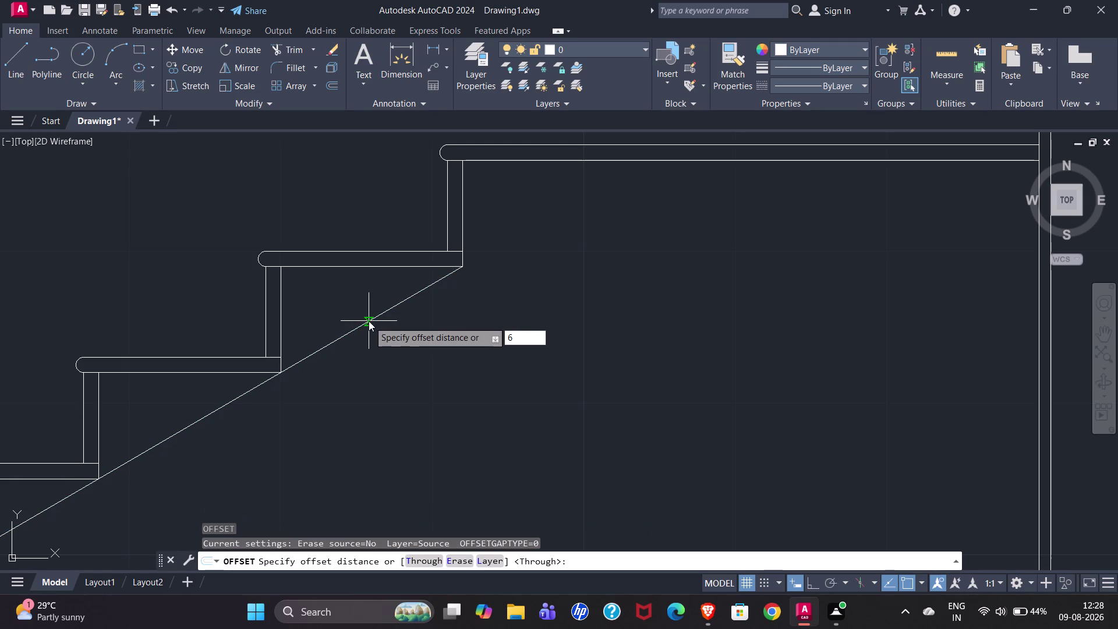
key(shift+quotedbl)
key(Return)
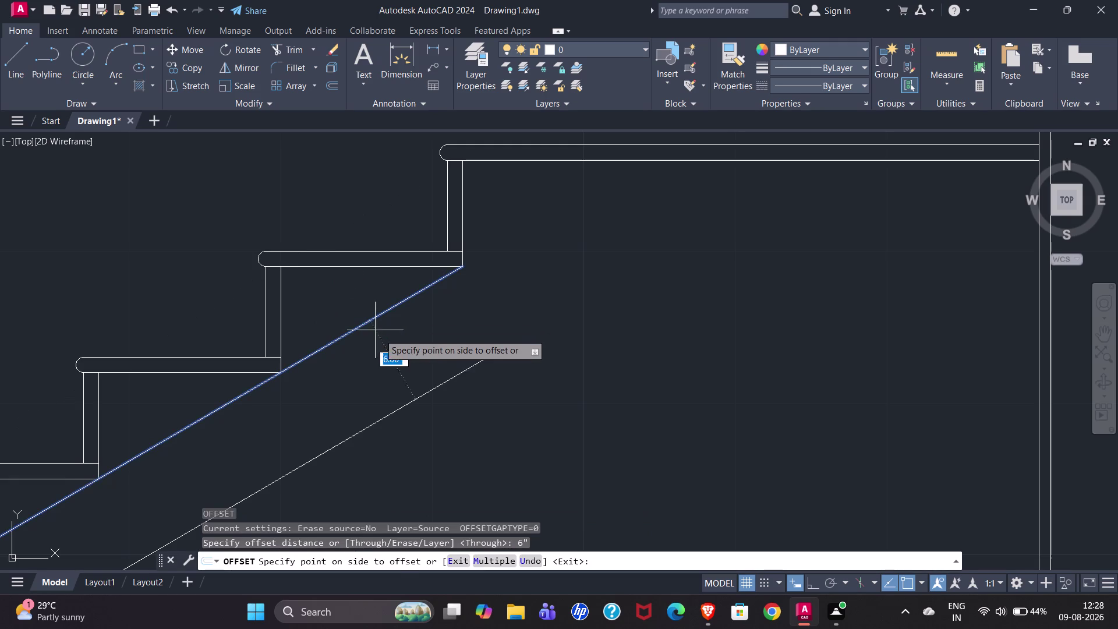
click(399, 352)
scroll(down, 3)
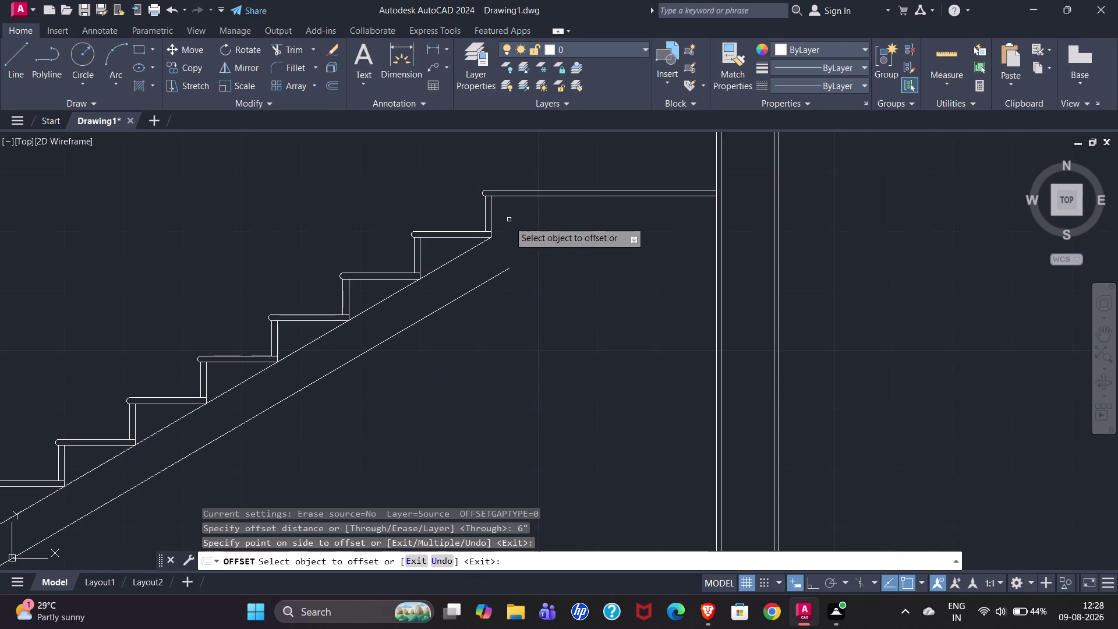
scroll(down, 3)
key(Escape)
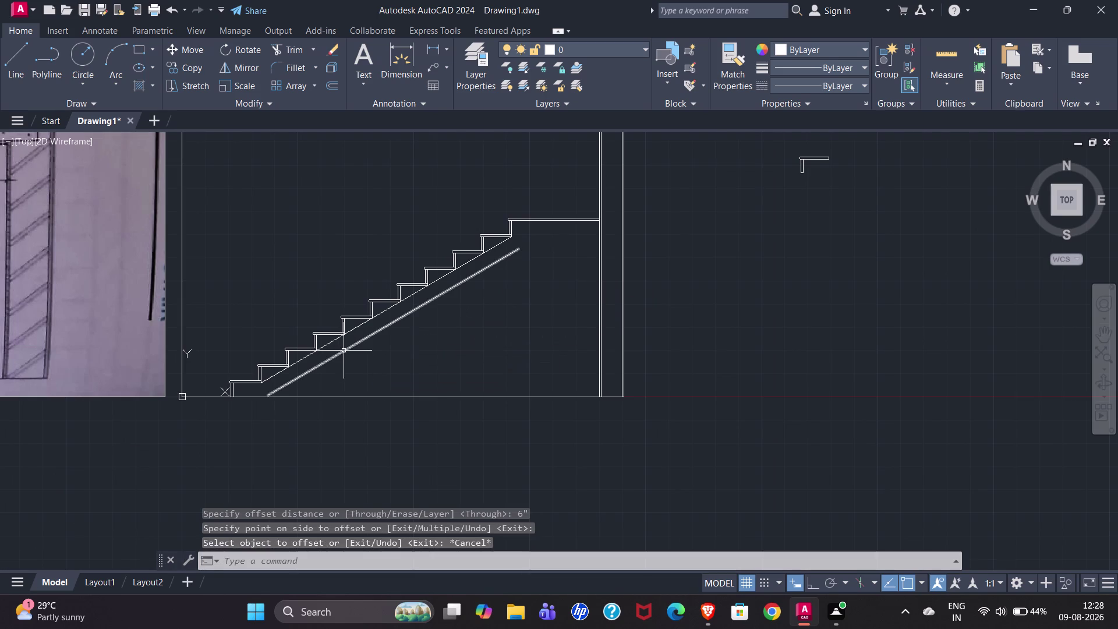
Erase the original waist line running along the step corners.
click(352, 329)
key(Delete)
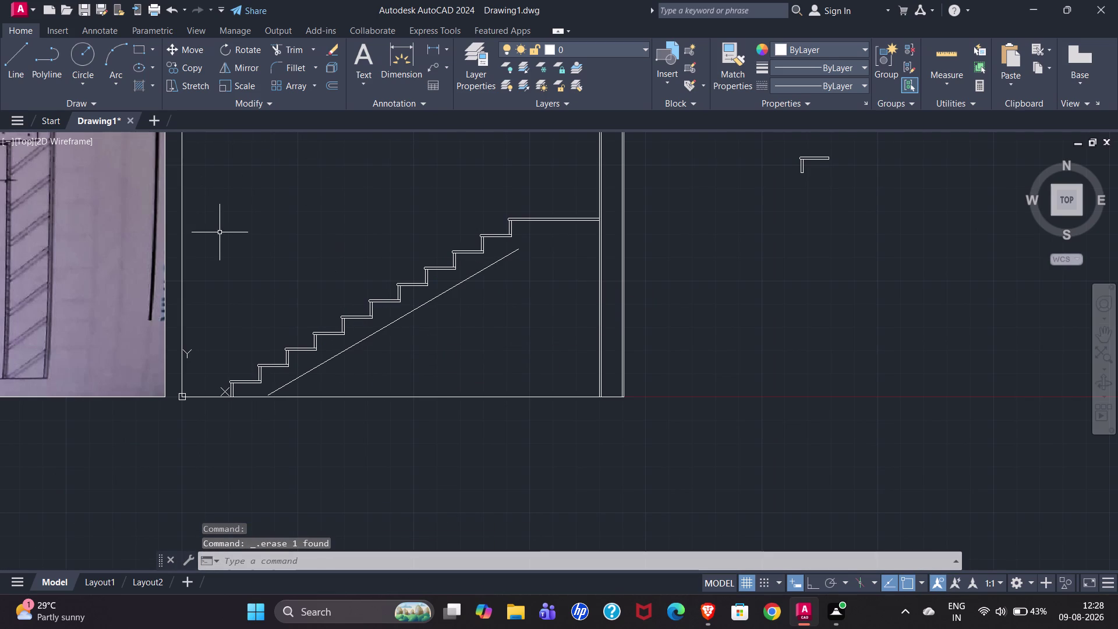
text(EX)
key(Return)
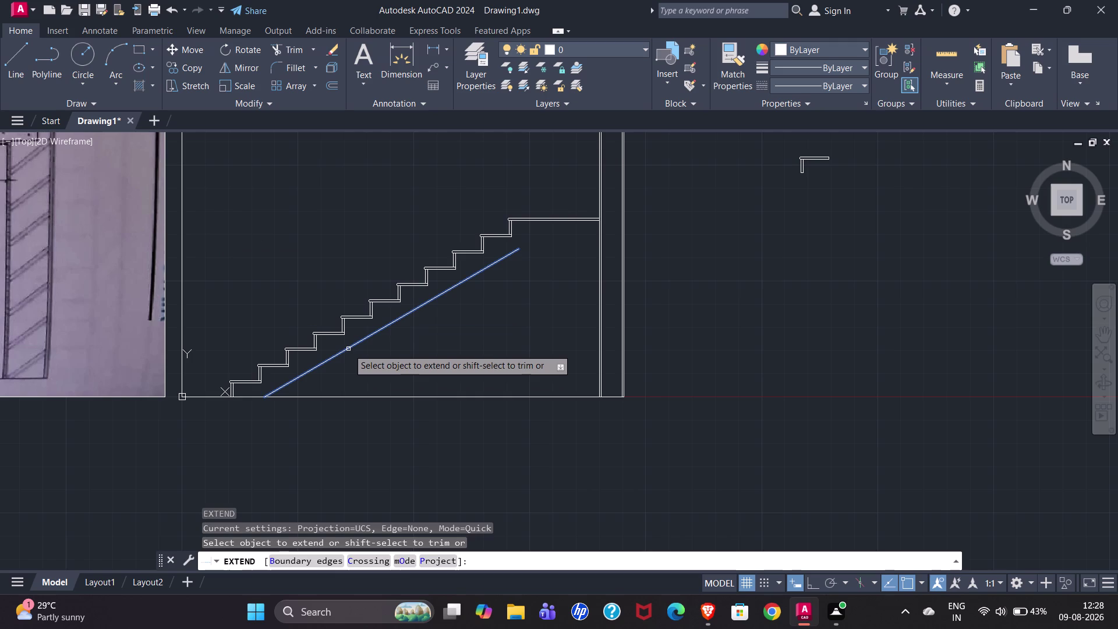
Extend the 6-inch offset waist line's upper end to the landing line.
click(349, 349)
click(513, 251)
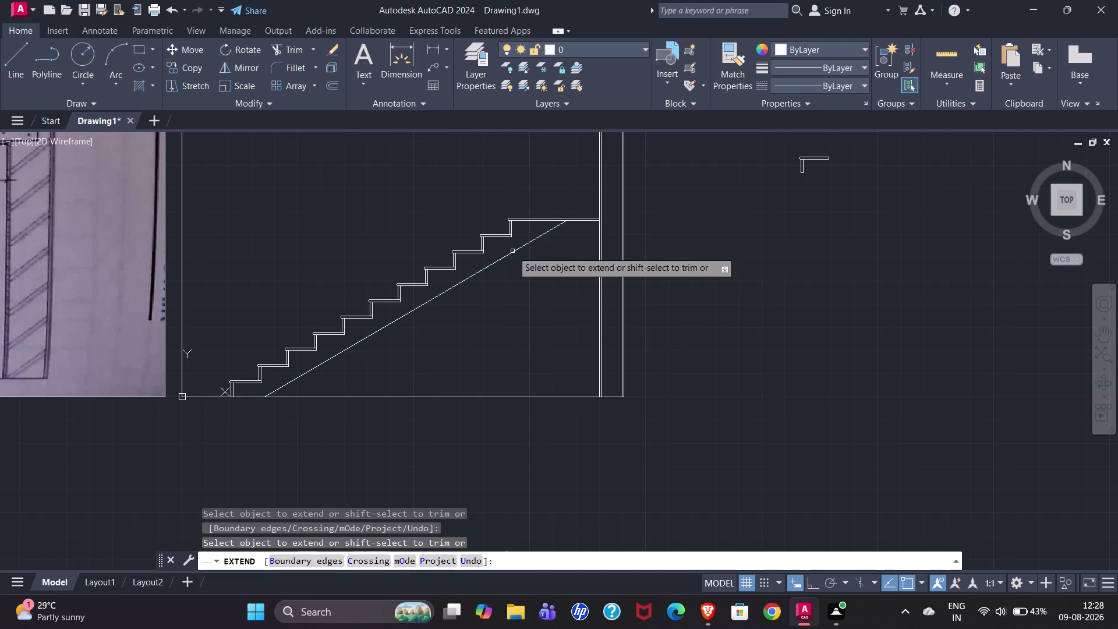
key(Escape)
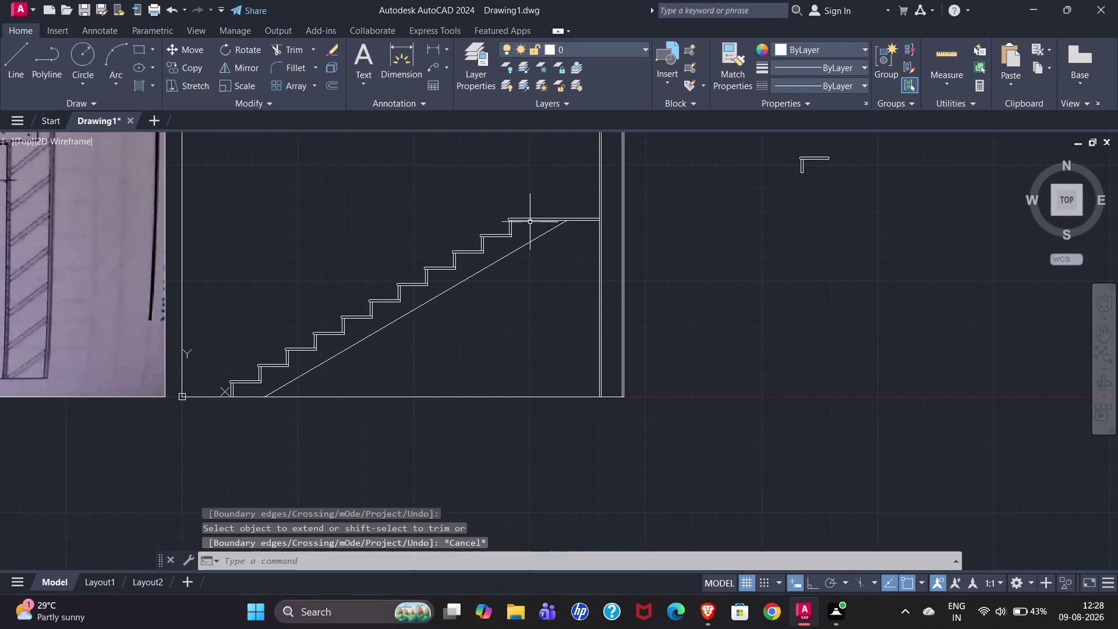
click(530, 221)
key(o)
key(Return)
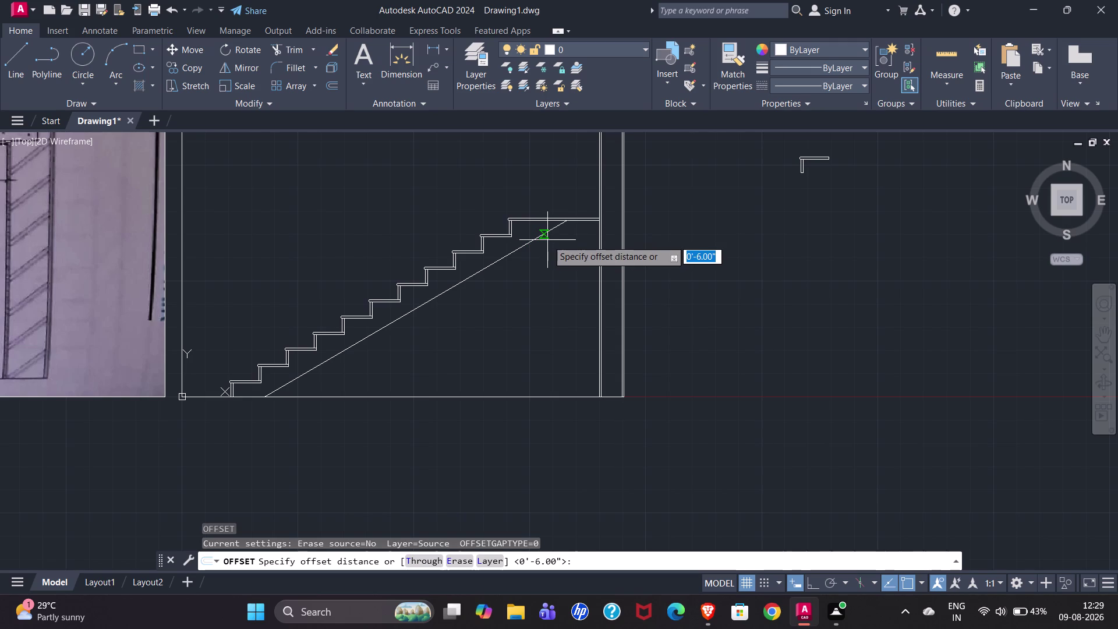
Offset the landing's top line 6 inches downward as the slab underside.
key(Return)
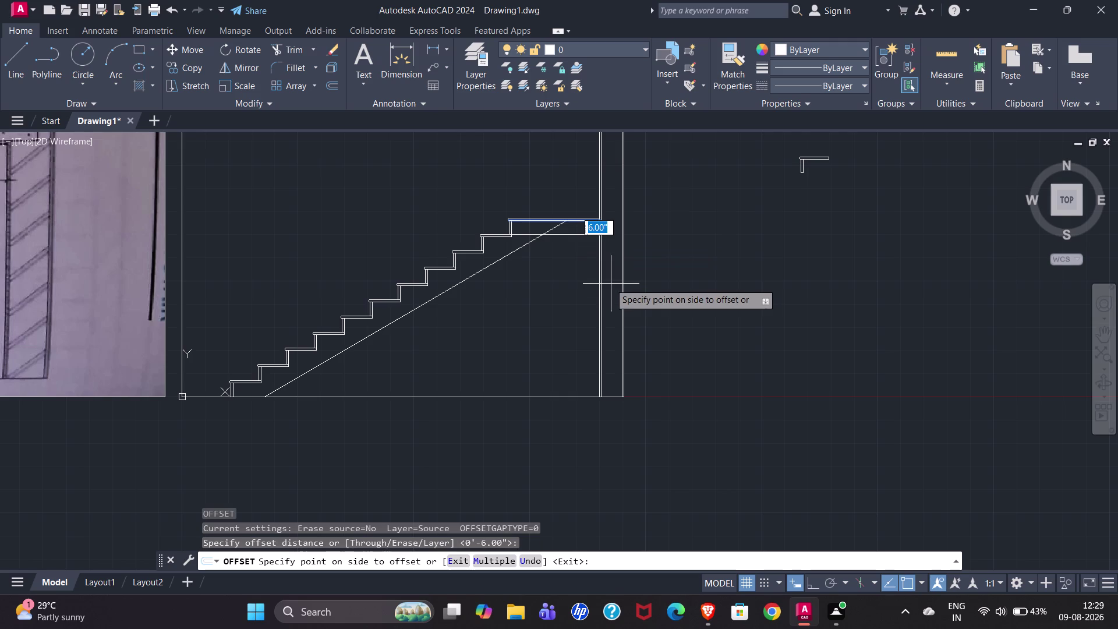
click(556, 250)
scroll(up, 3)
scroll(up, 3)
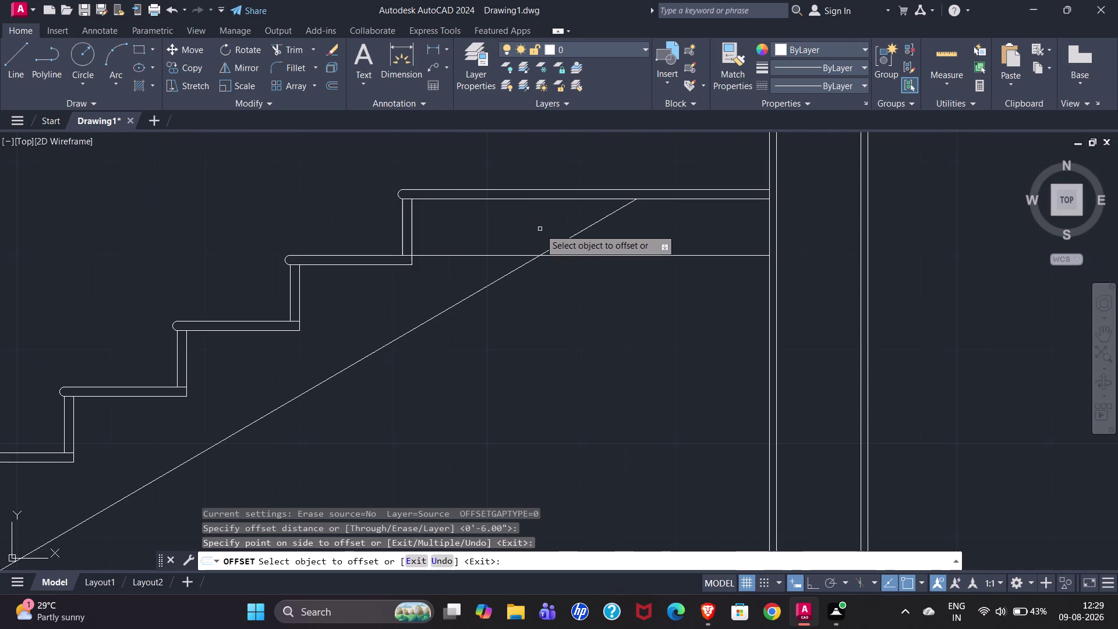
key(Escape)
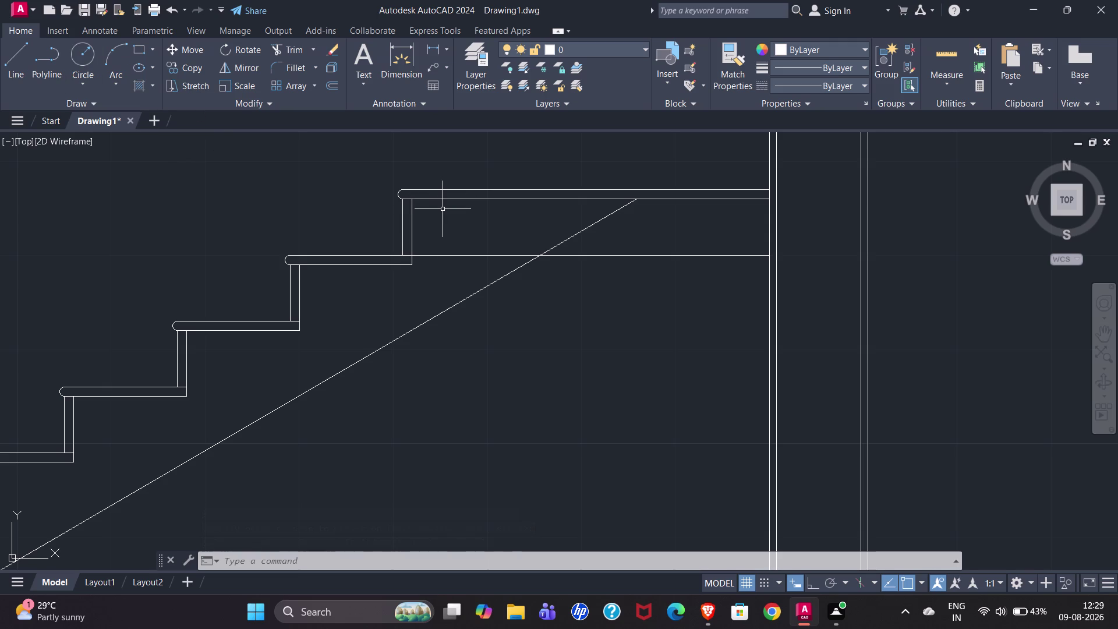
Trim the waist line inside the landing slab, then undo that cut.
text(TR)
key(Return)
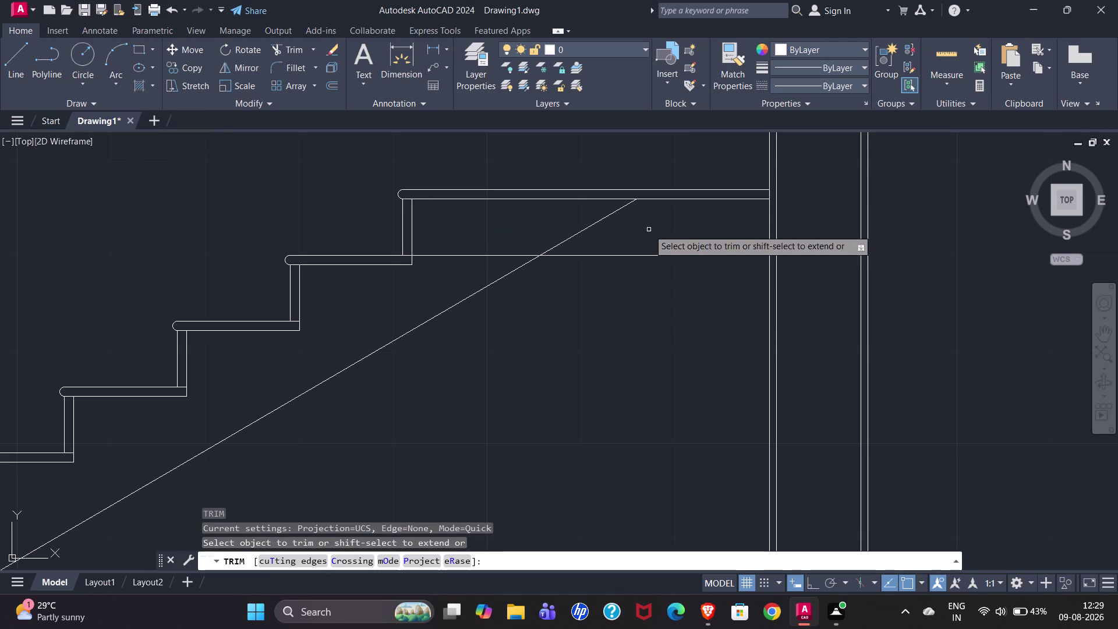
drag(642, 226, 455, 231)
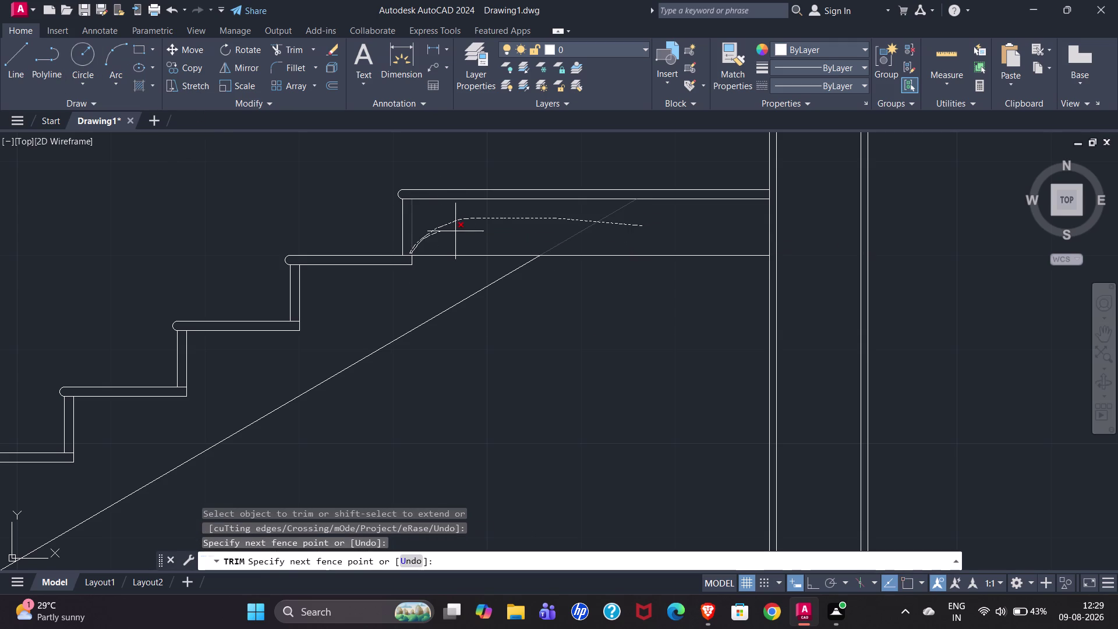
drag(455, 231, 456, 241)
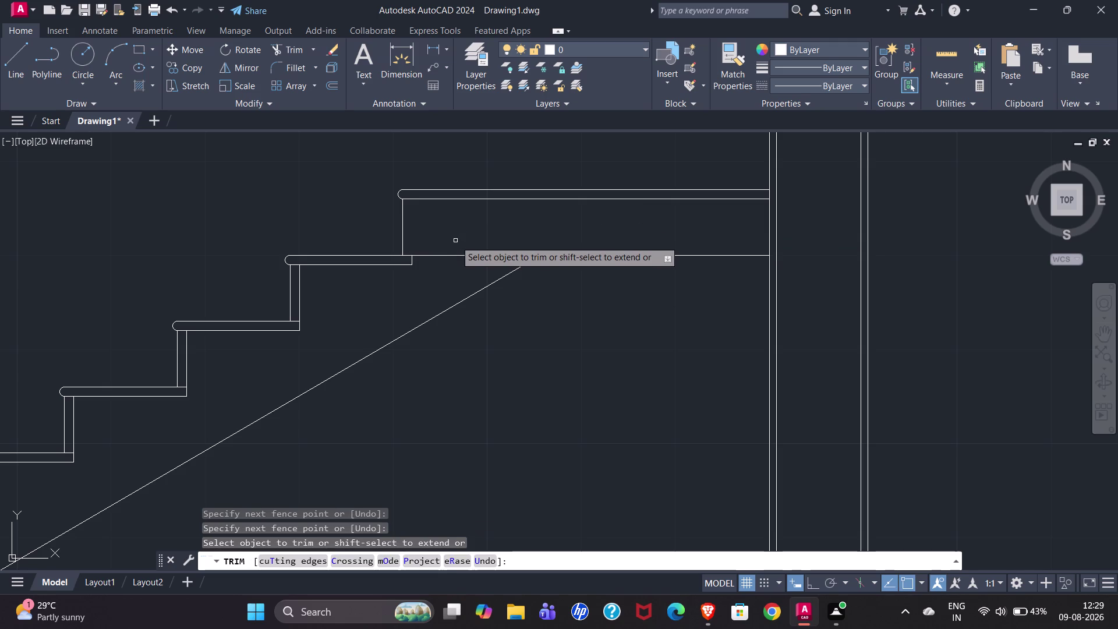
key(Escape)
key(ctrl+z)
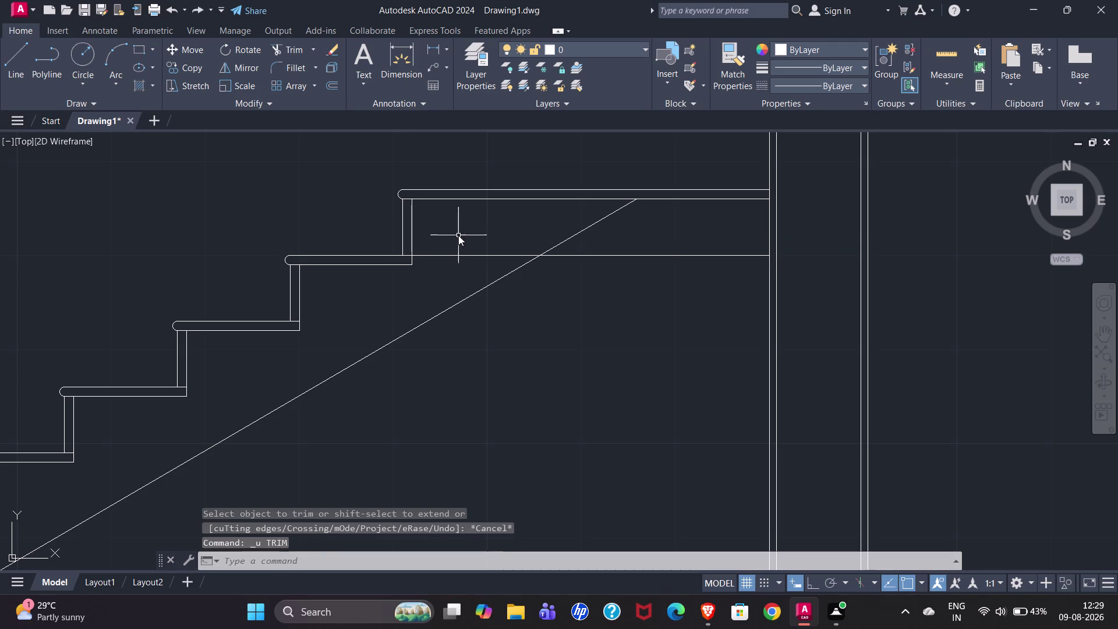
Trim the waist line end and landing underside overhangs into a clean junction.
click(281, 50)
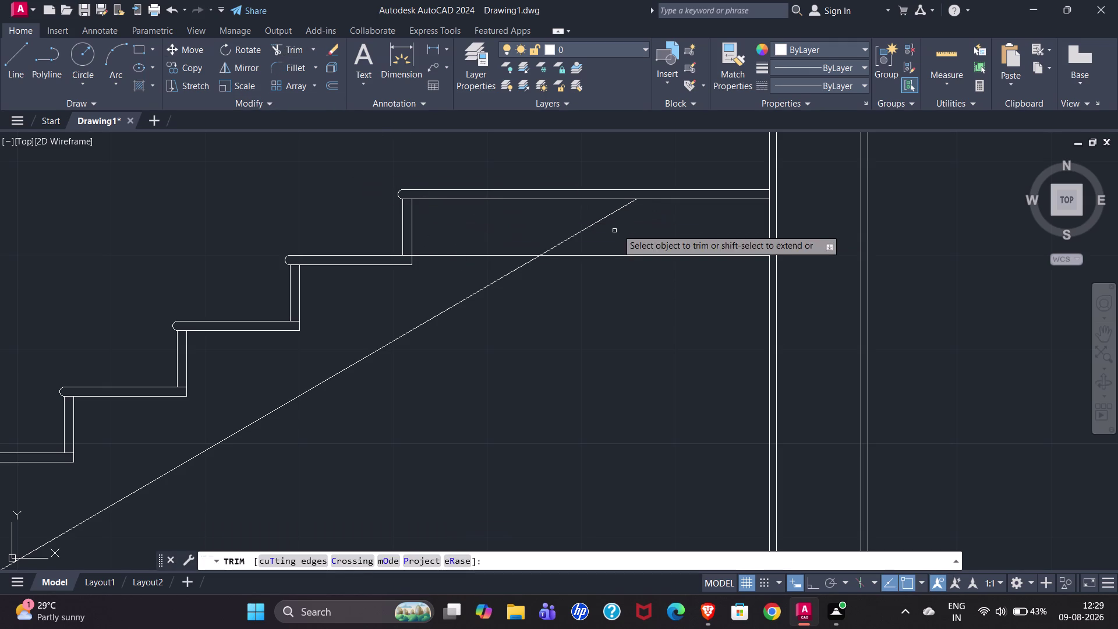
drag(619, 227, 449, 278)
scroll(down, 3)
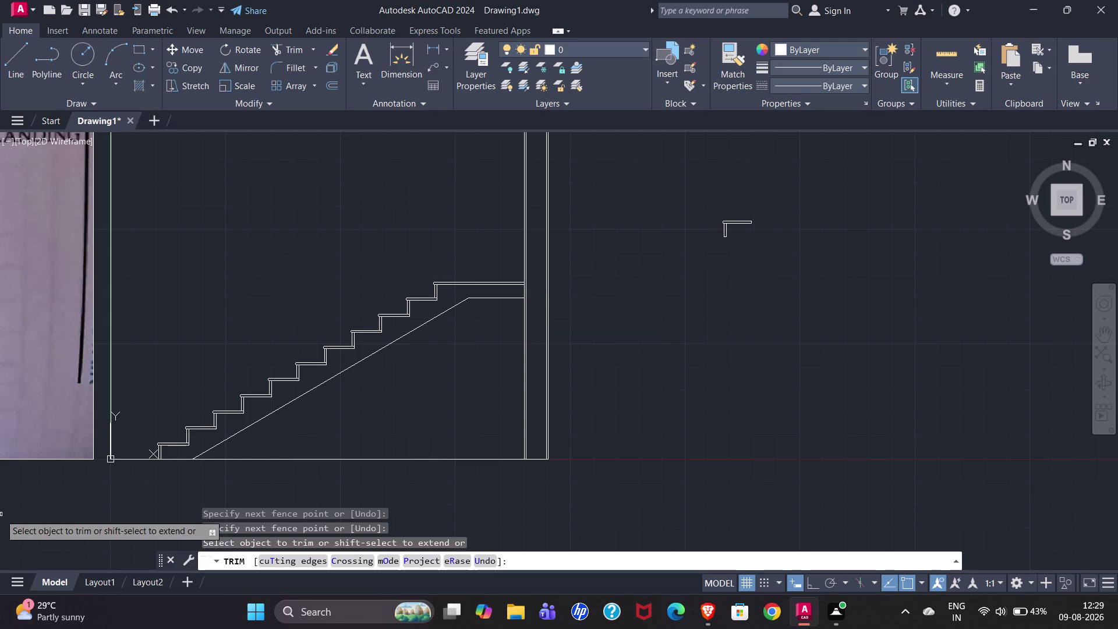
scroll(down, 3)
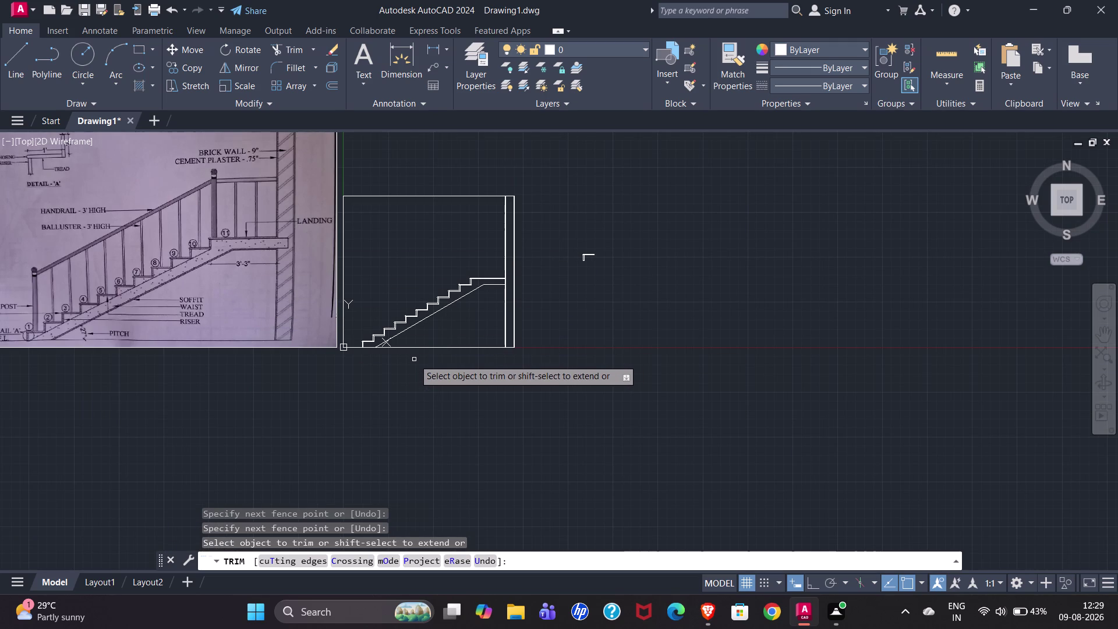
scroll(down, 3)
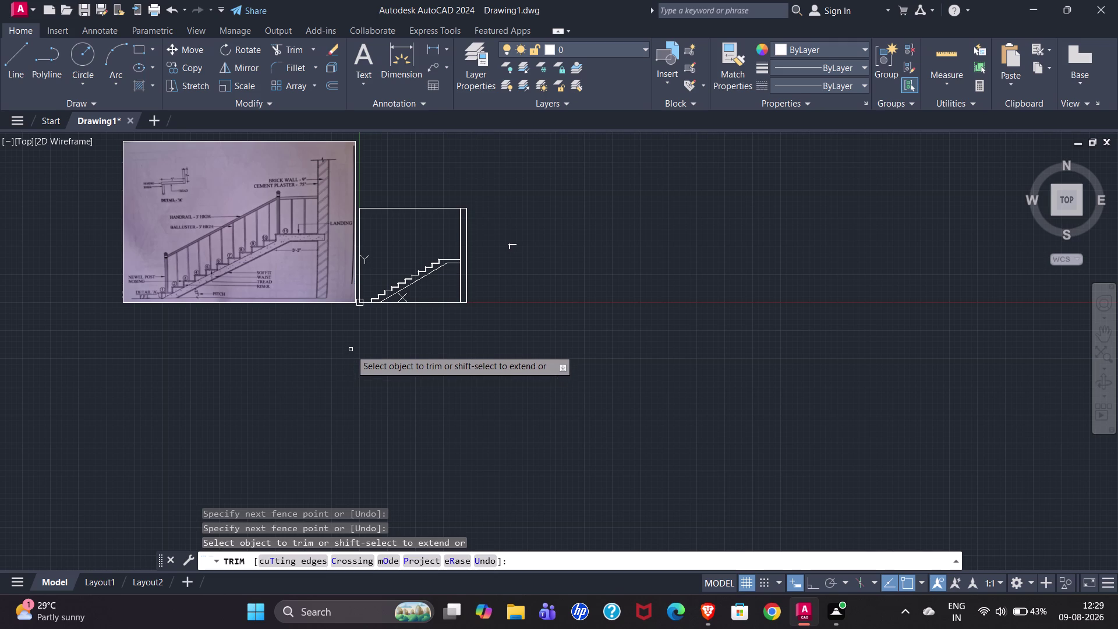
scroll(up, 3)
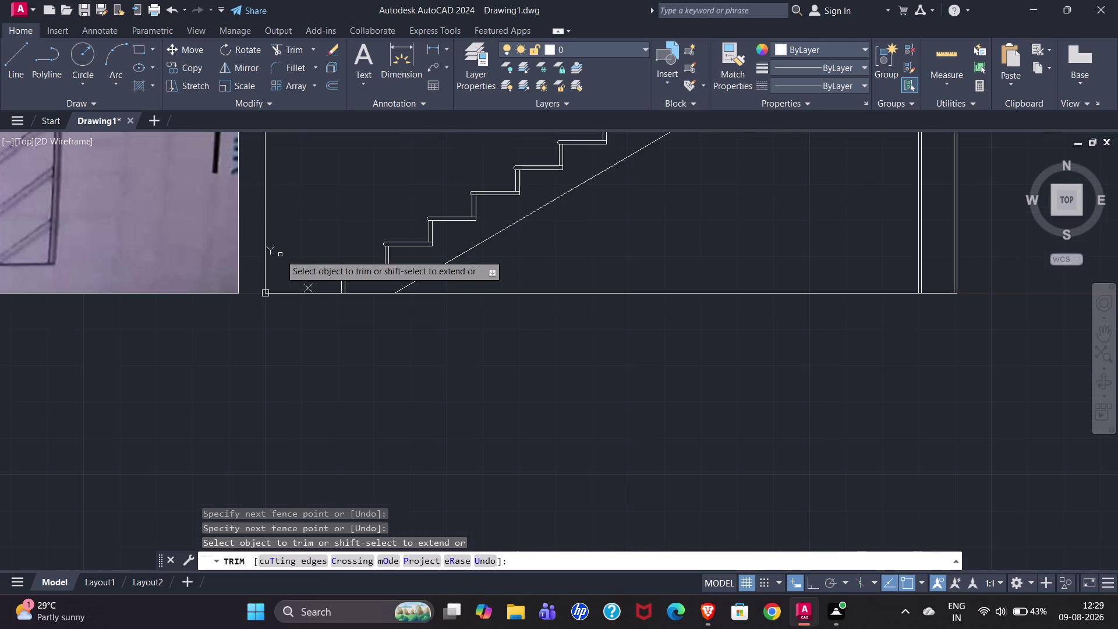
click(265, 256)
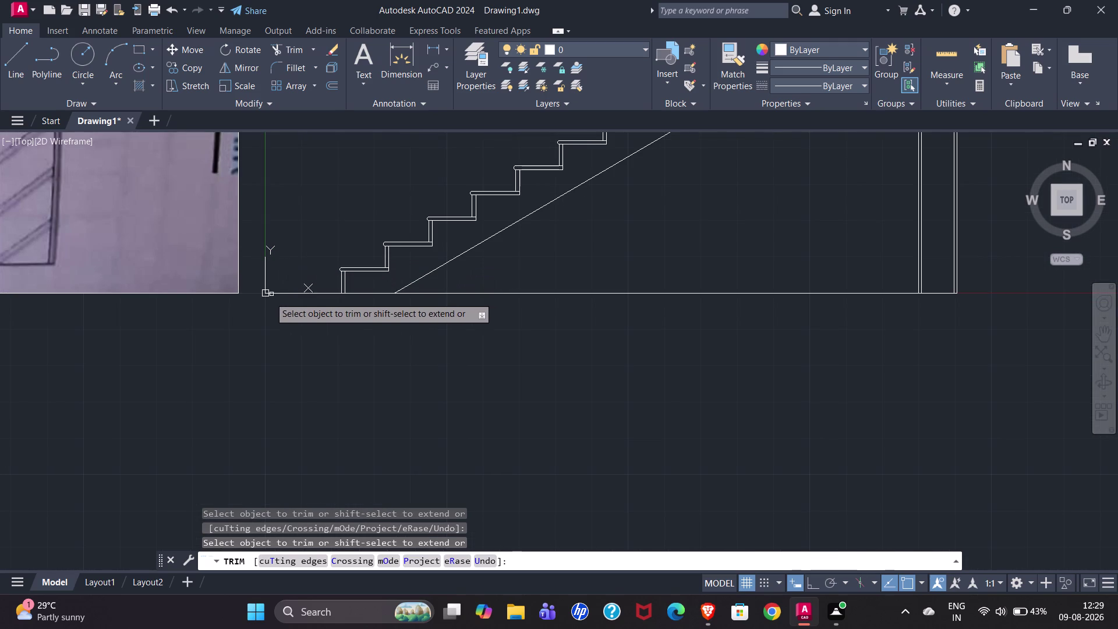
scroll(down, 3)
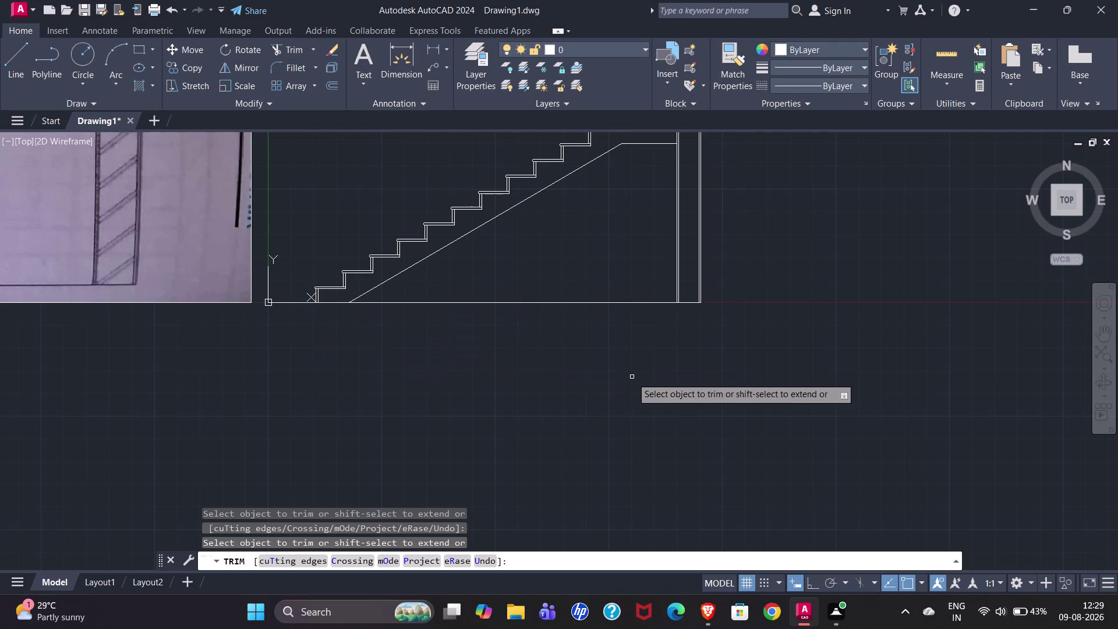
scroll(down, 3)
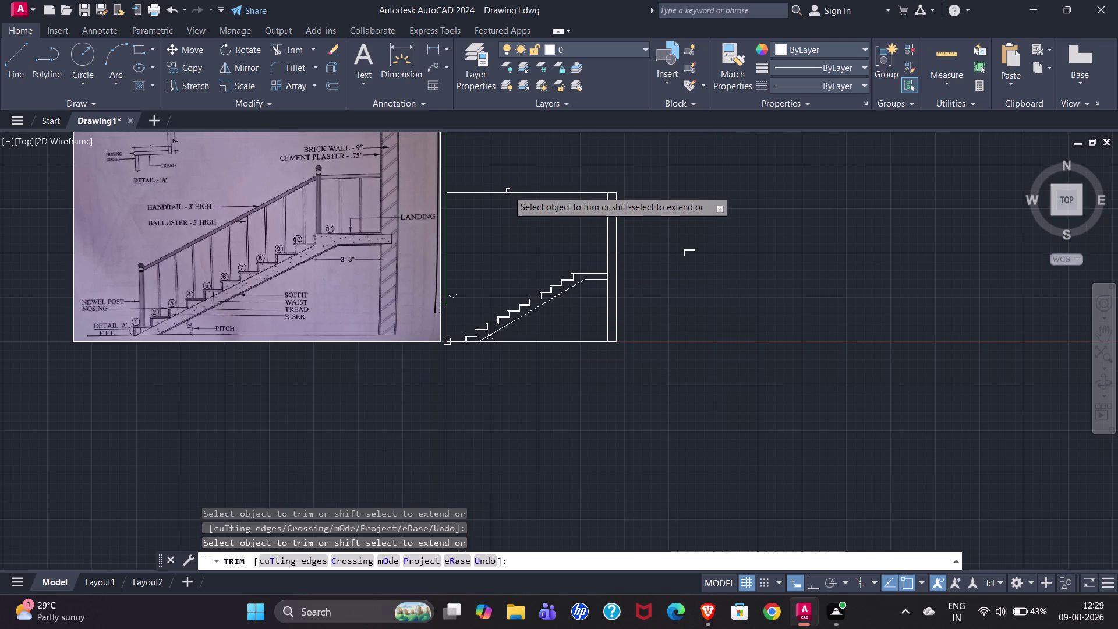
key(Escape)
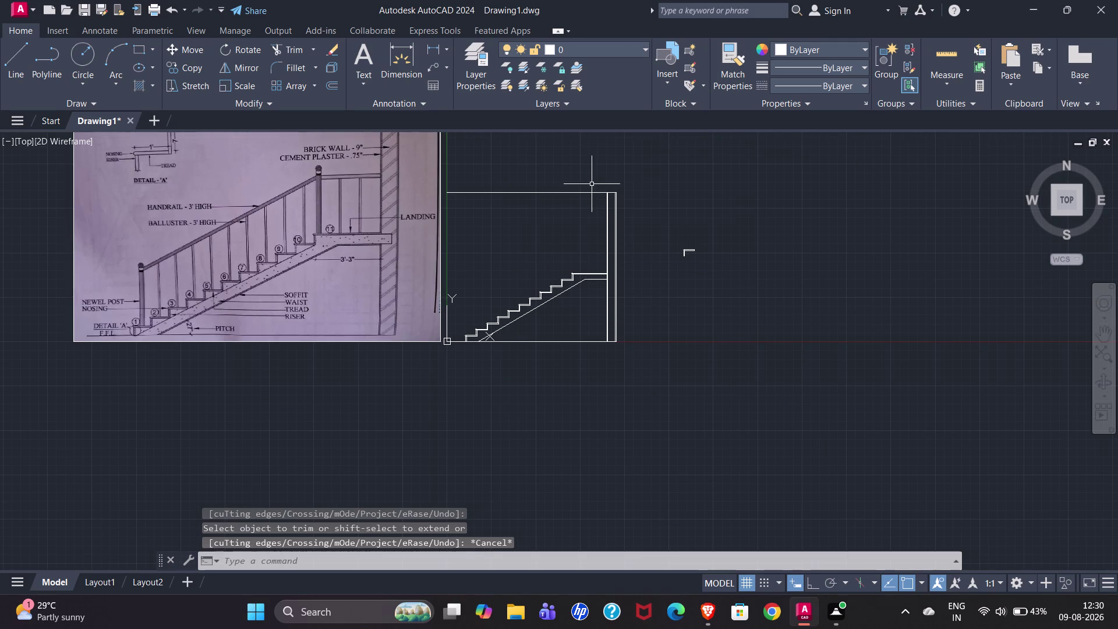
Delete the stray top horizontal line, leaving the flight, landing and wall lines.
click(560, 193)
key(Delete)
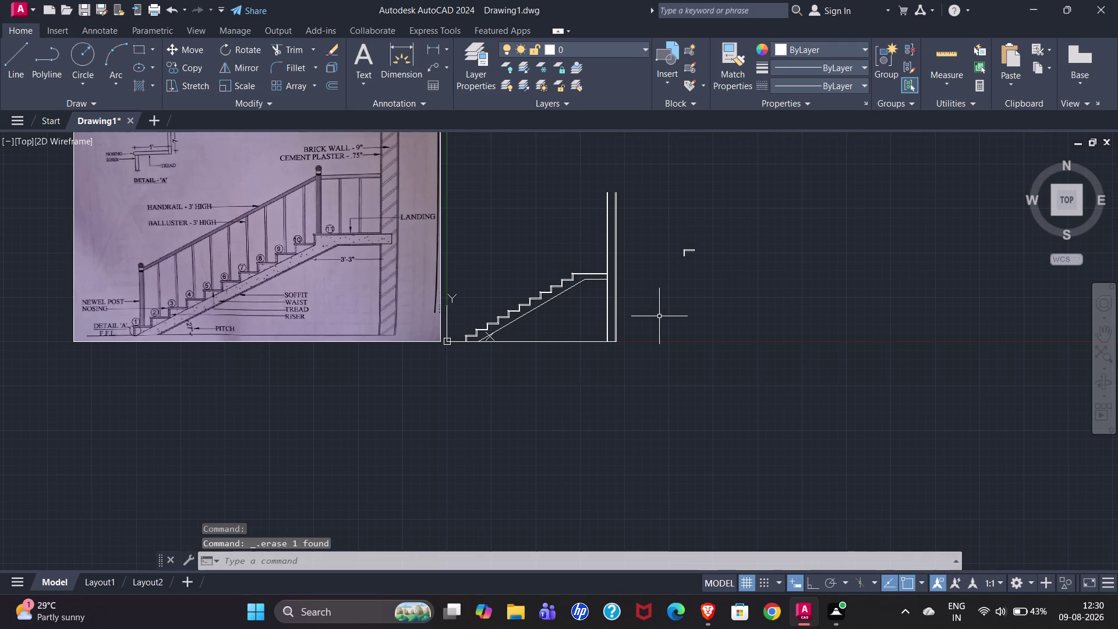
scroll(up, 3)
scroll(up, 3)
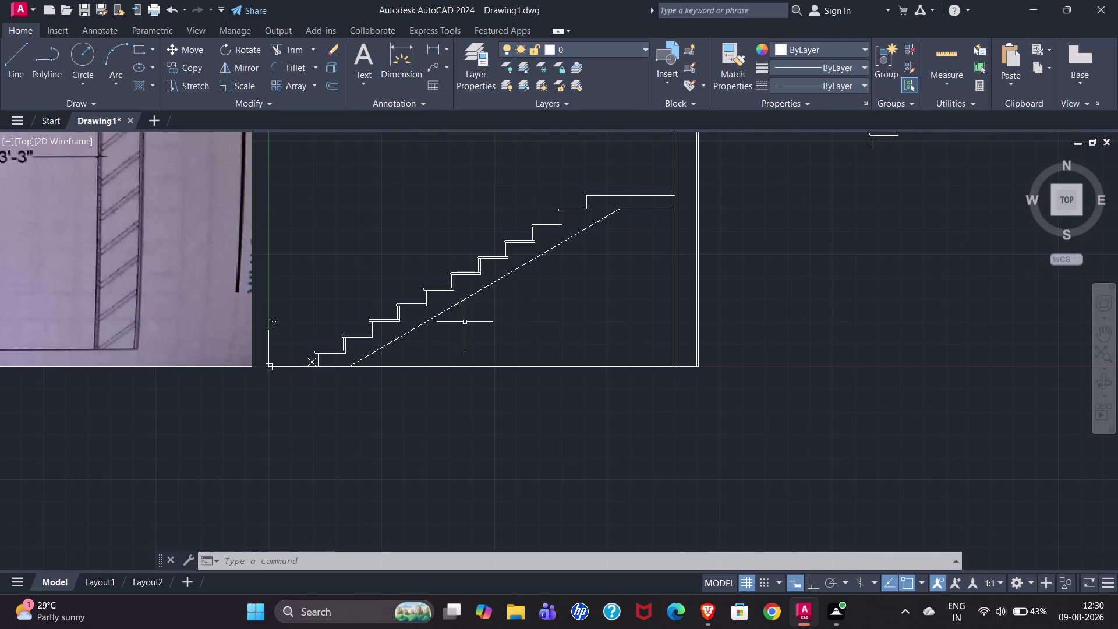
scroll(down, 3)
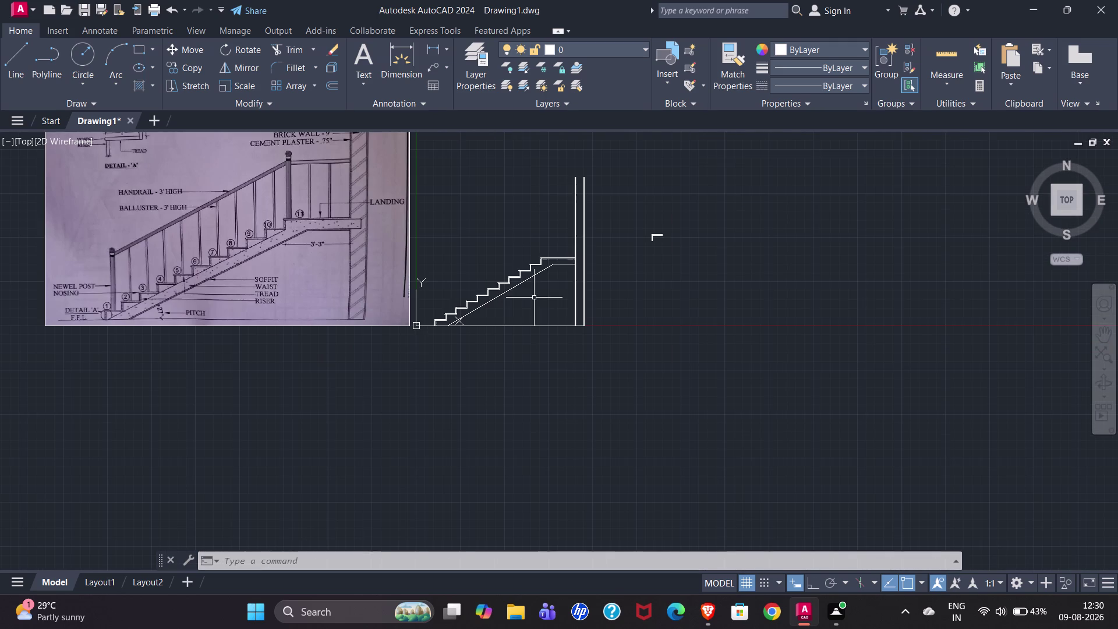
scroll(up, 3)
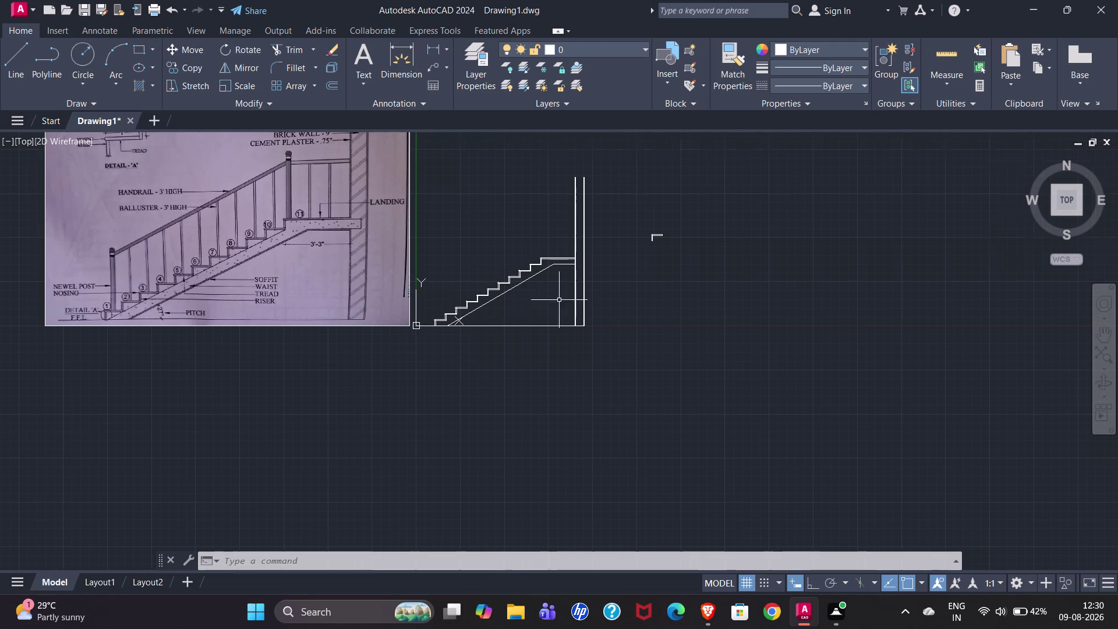
scroll(up, 3)
Select the waist line and landing underside, then JOIN them into one polyline.
click(516, 201)
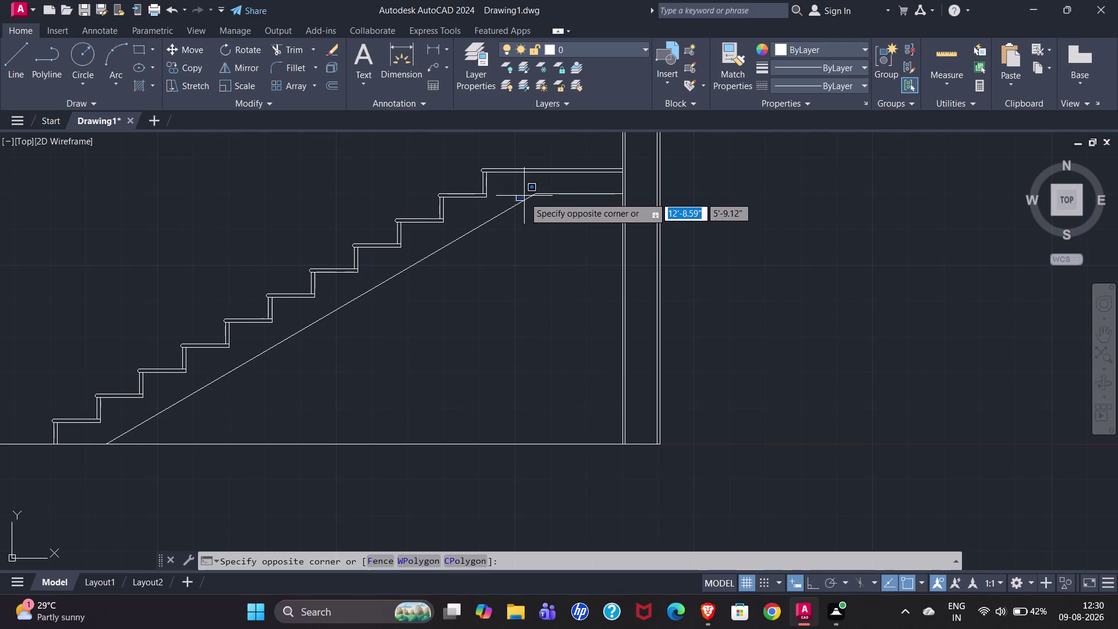
click(527, 203)
click(528, 200)
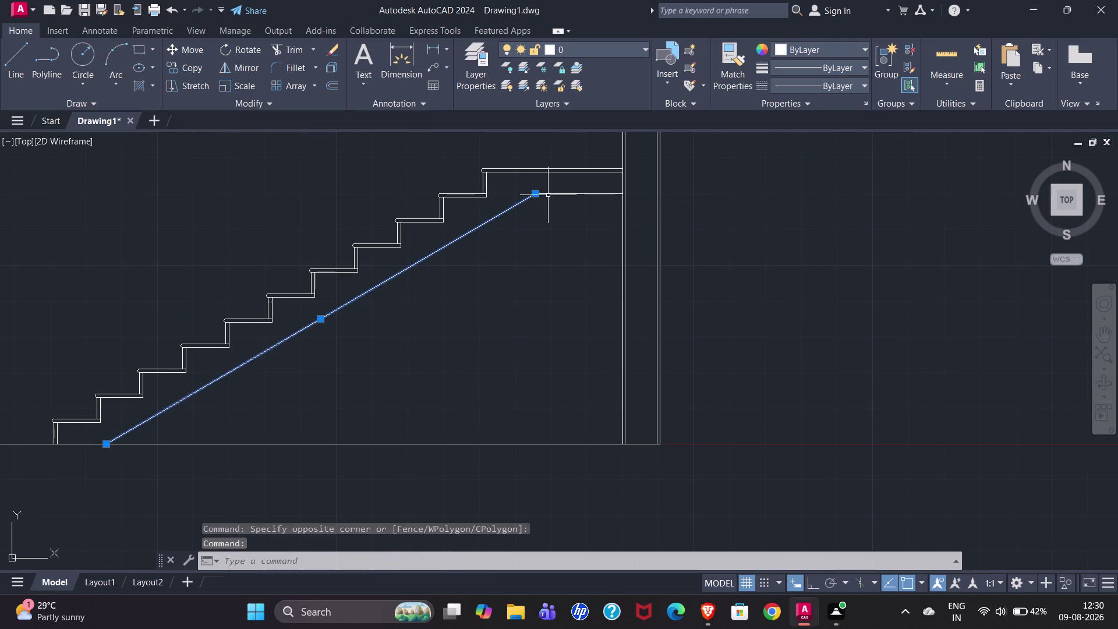
click(549, 194)
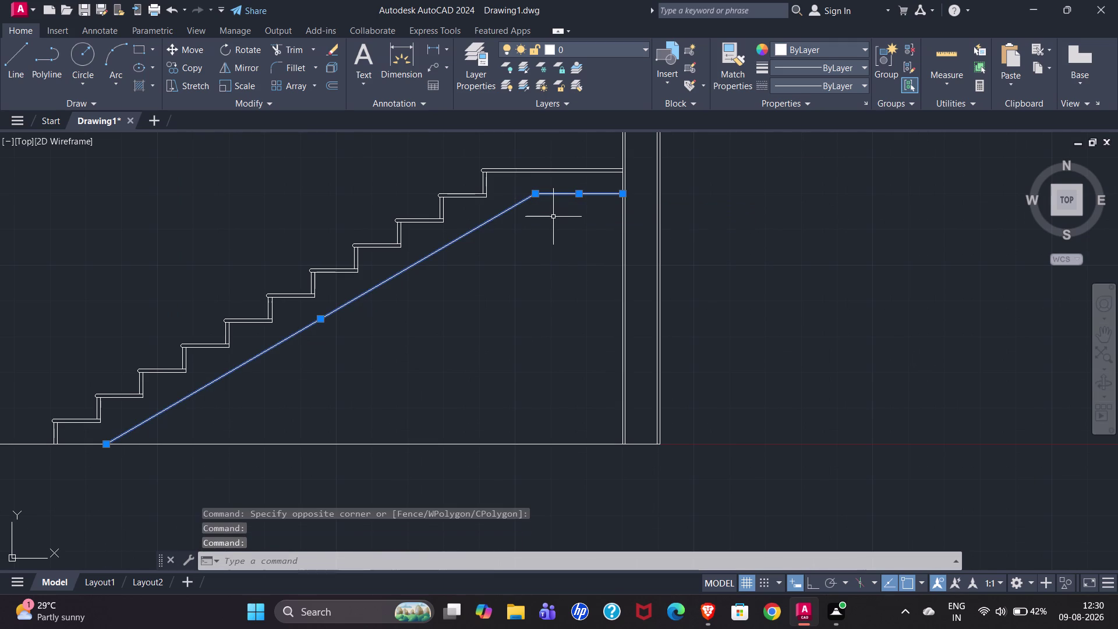
key(j)
key(Return)
click(526, 199)
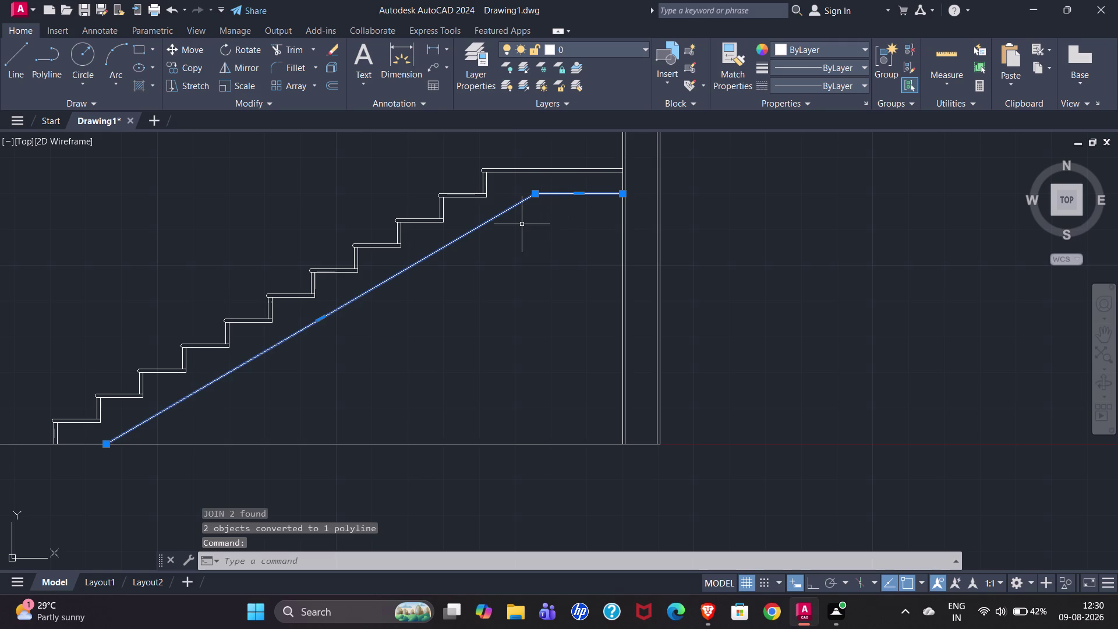
key(o)
key(Return)
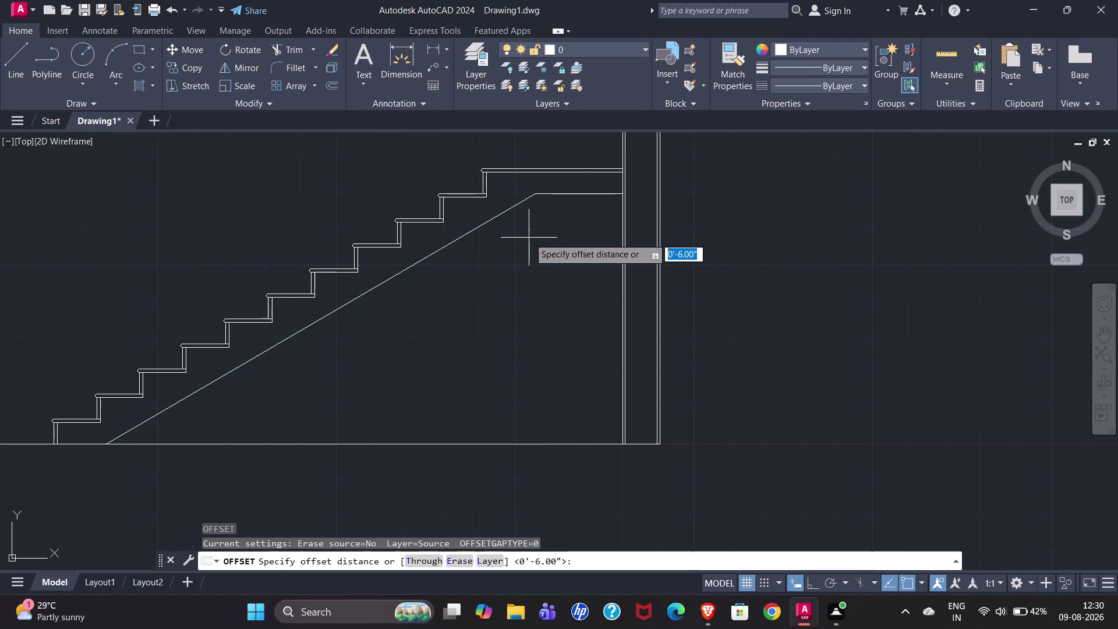
Offset the joined waist-and-landing polyline 0.75 inches downward.
text(0.75)
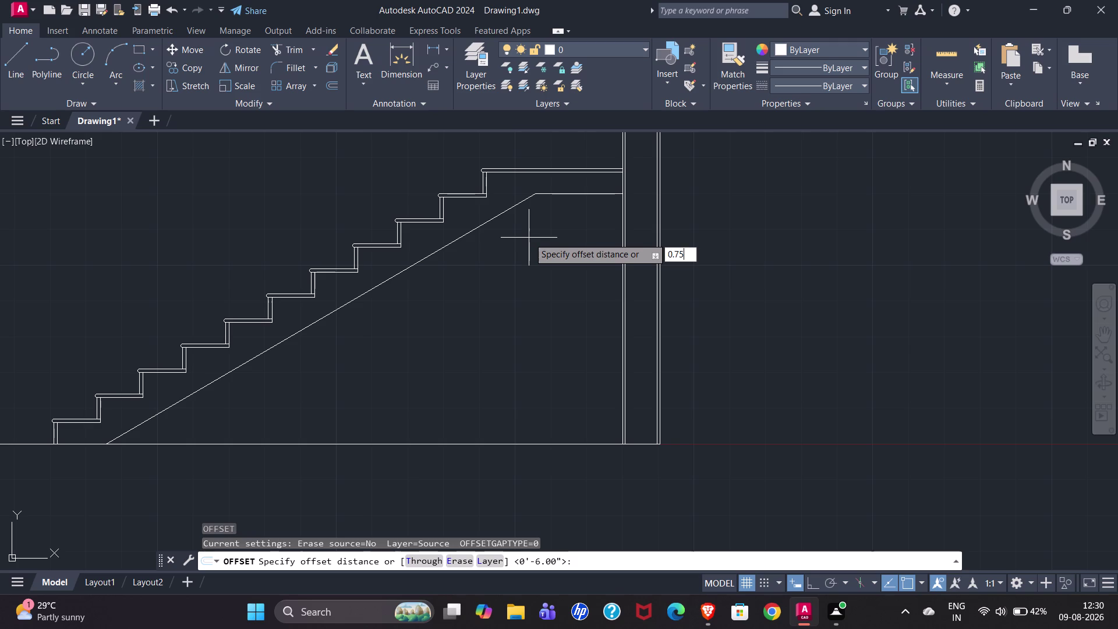
text(")
key(Return)
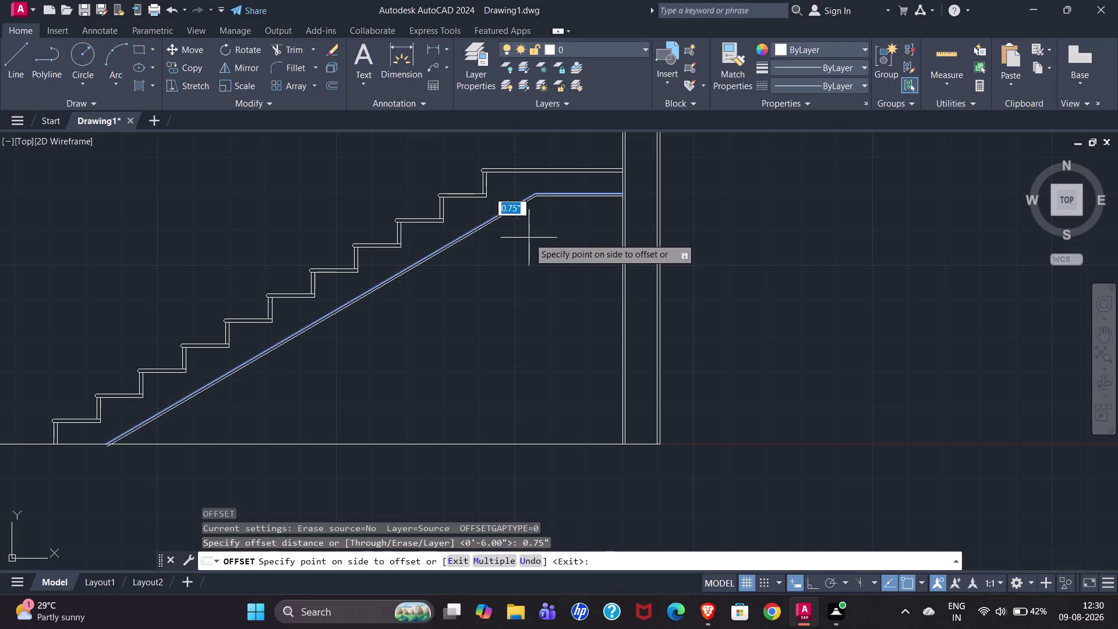
click(537, 247)
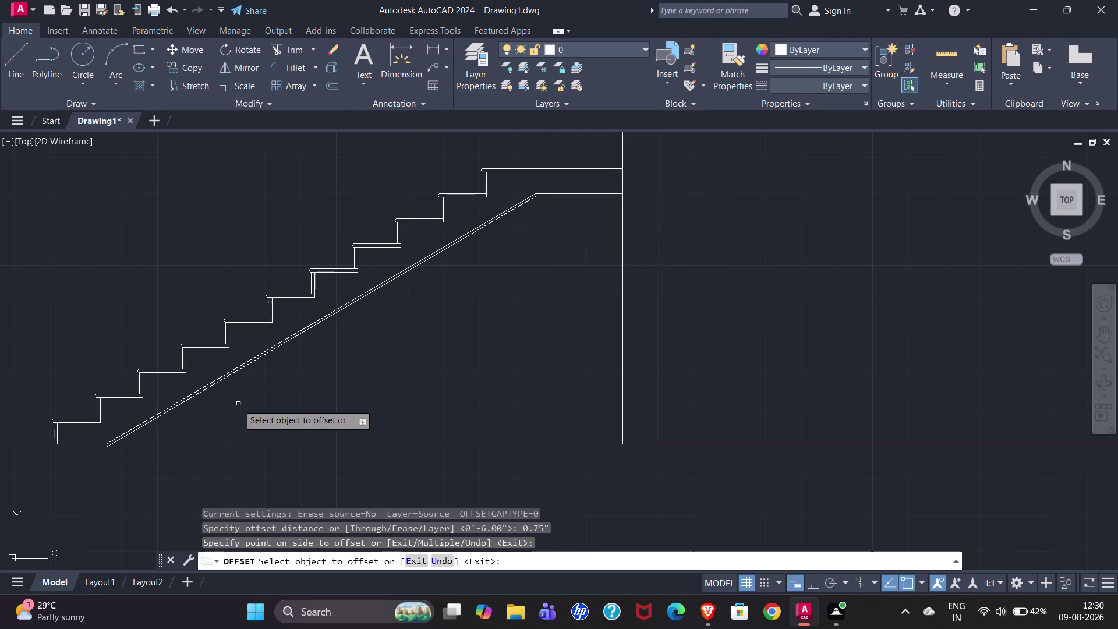
scroll(up, 3)
scroll(up, 3)
click(281, 48)
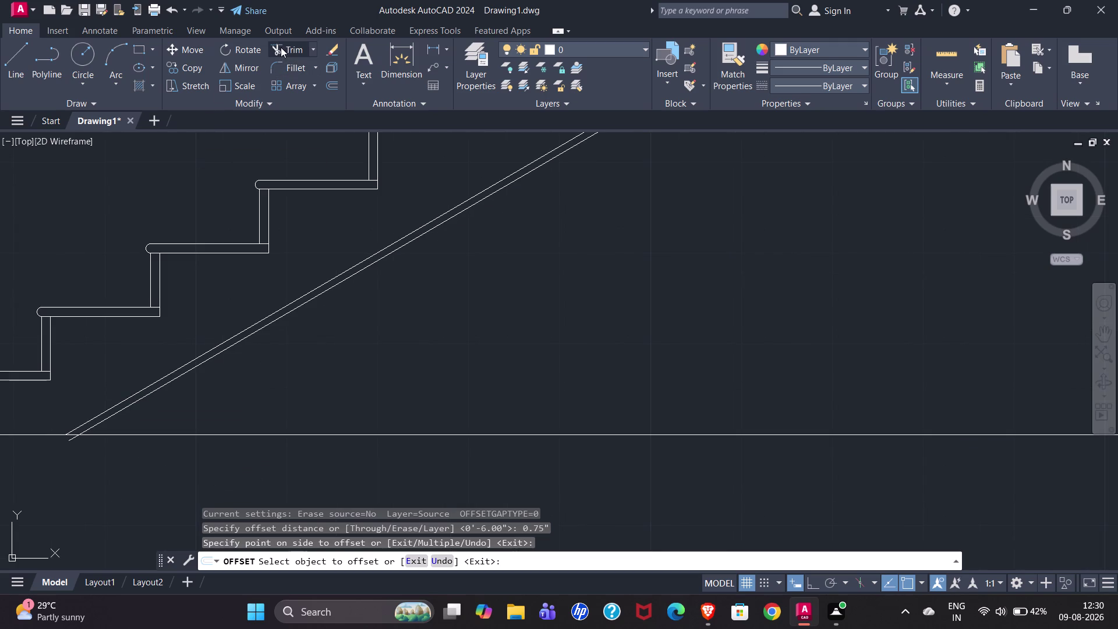
click(70, 440)
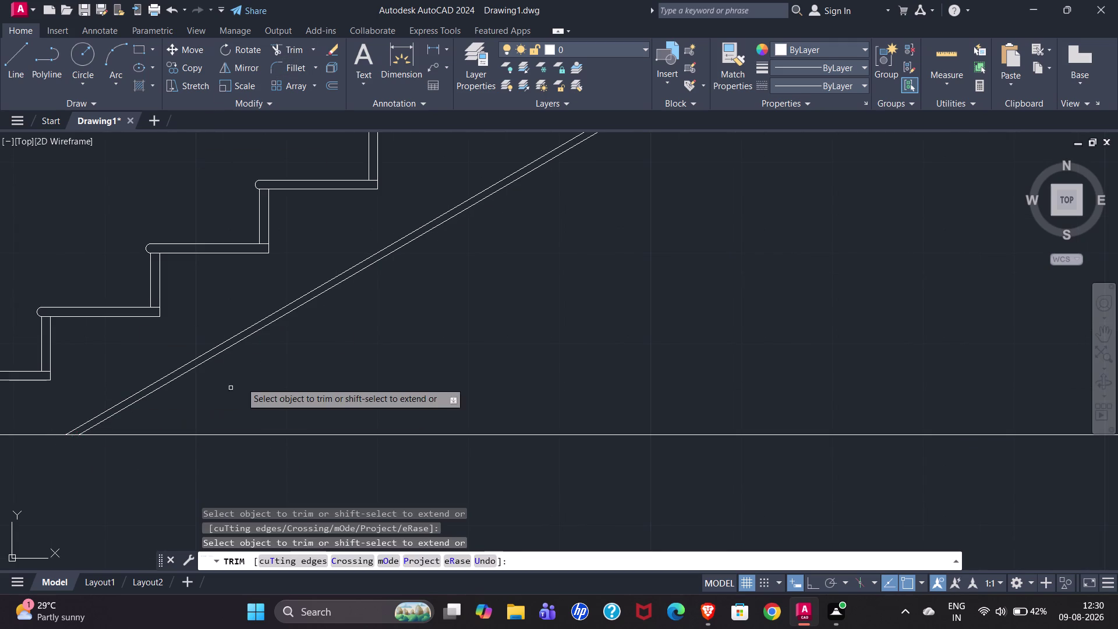
Exit trim on the 0.75-inch offset line's floor end, leaving it unchanged.
scroll(down, 3)
scroll(down, 3)
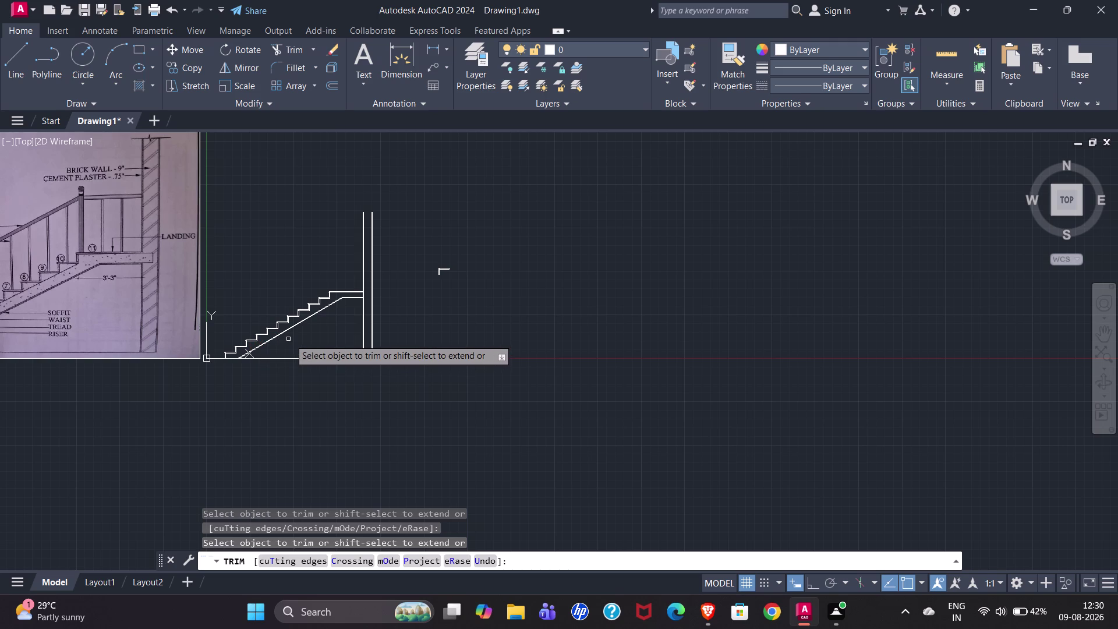
scroll(up, 3)
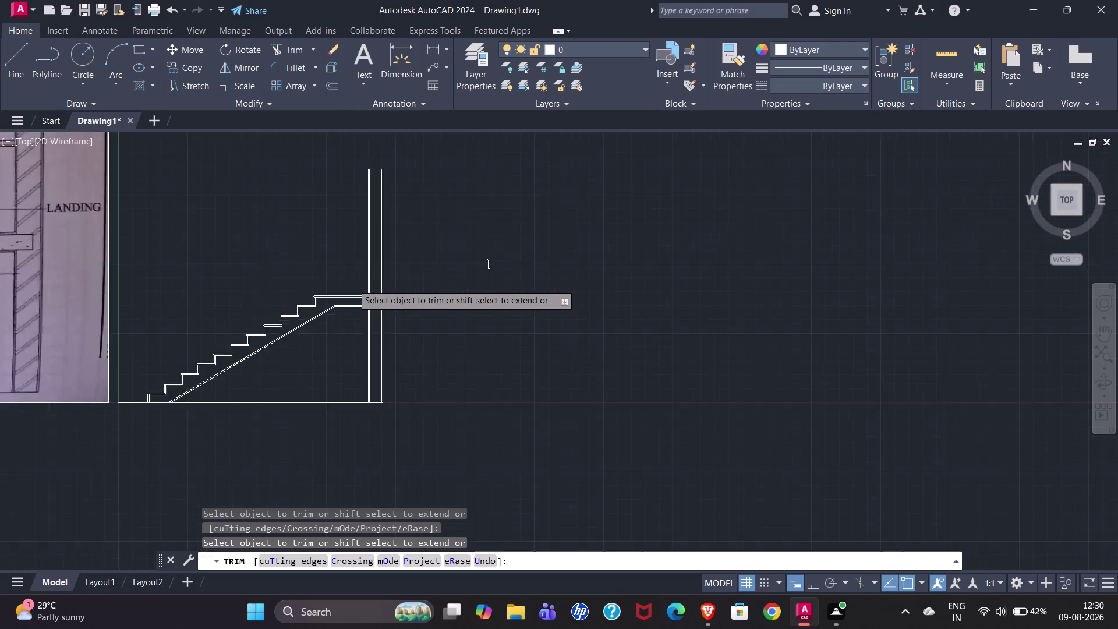
scroll(up, 3)
key(Escape)
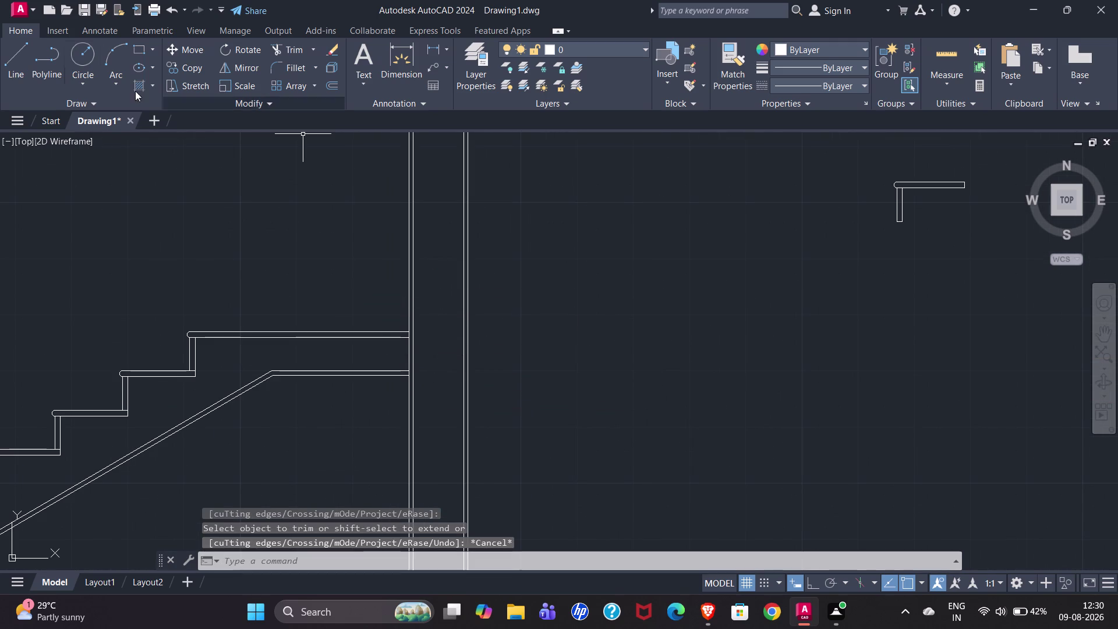
click(15, 66)
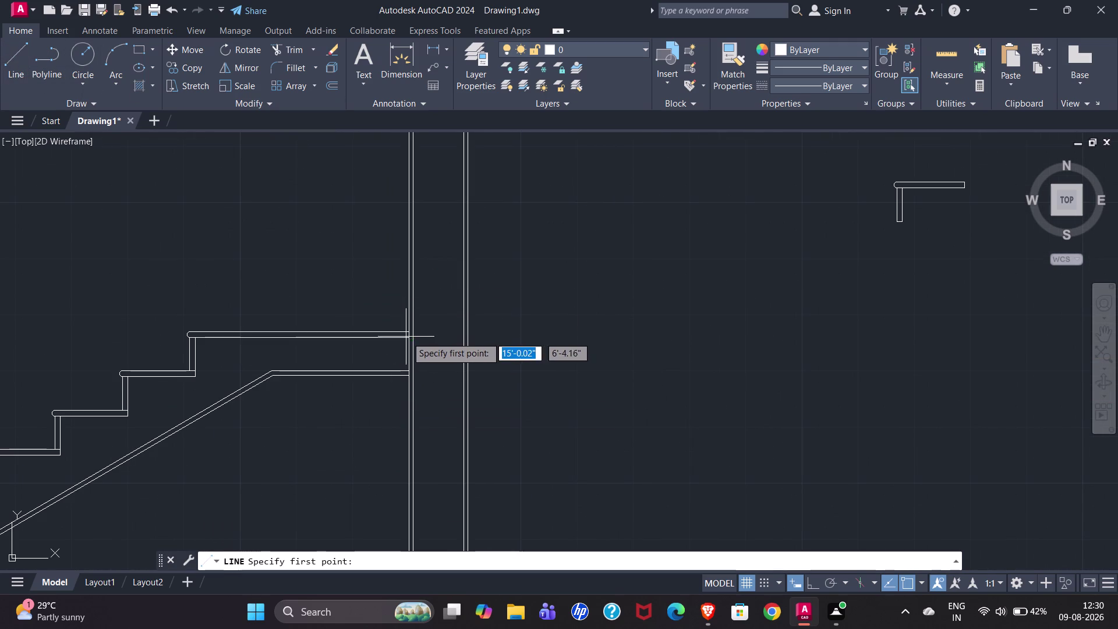
Draw closing lines at the landing's wall end: two 6-inch ortho segments to the underside.
click(409, 336)
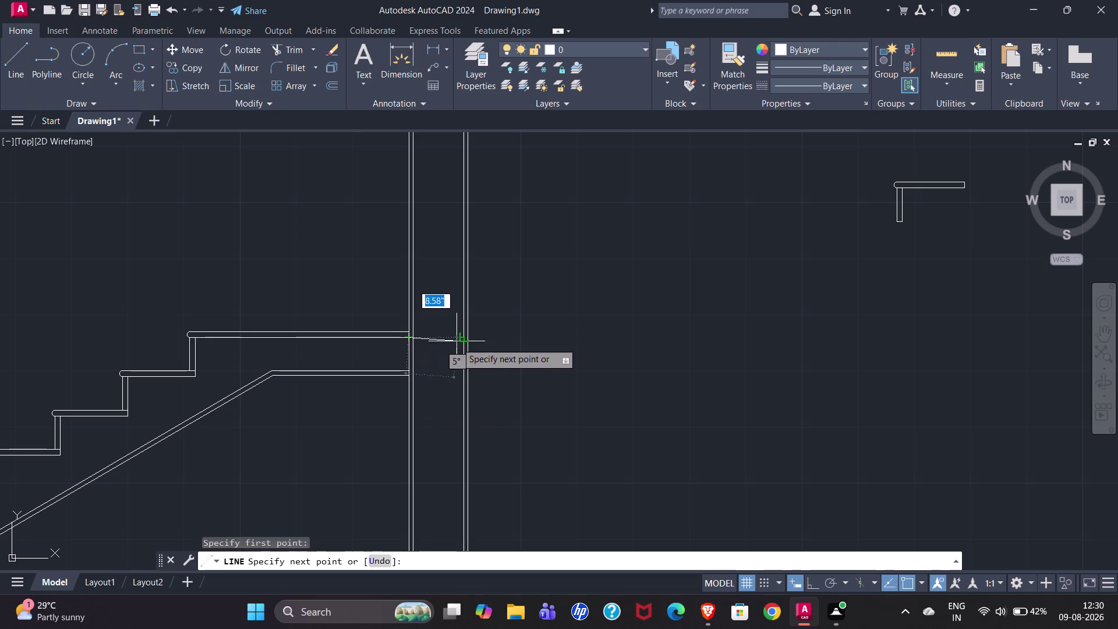
scroll(up, 3)
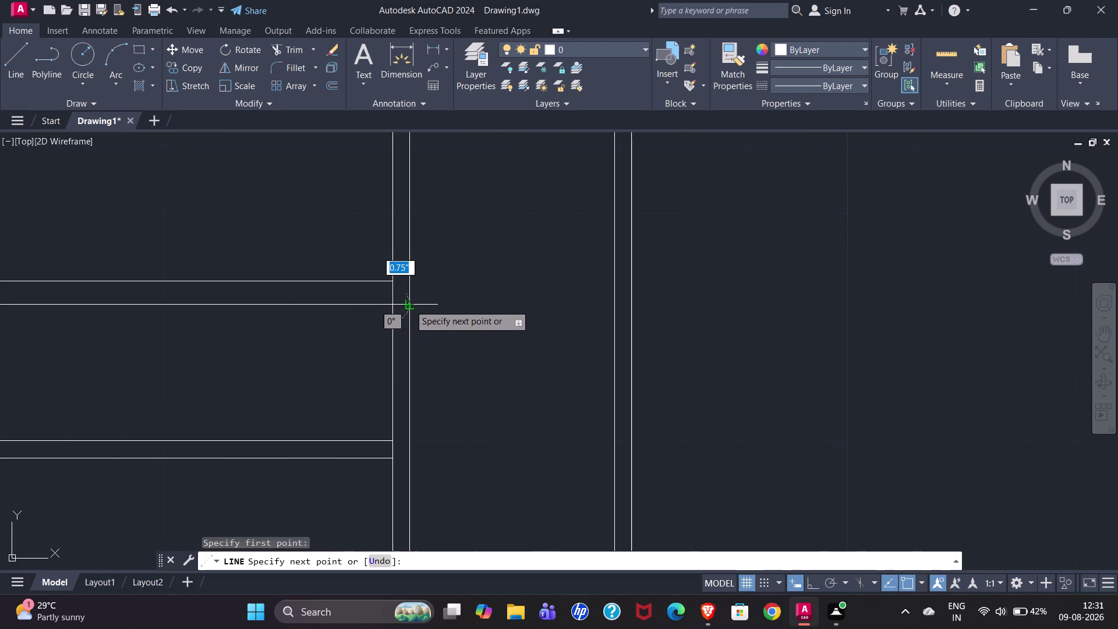
click(812, 583)
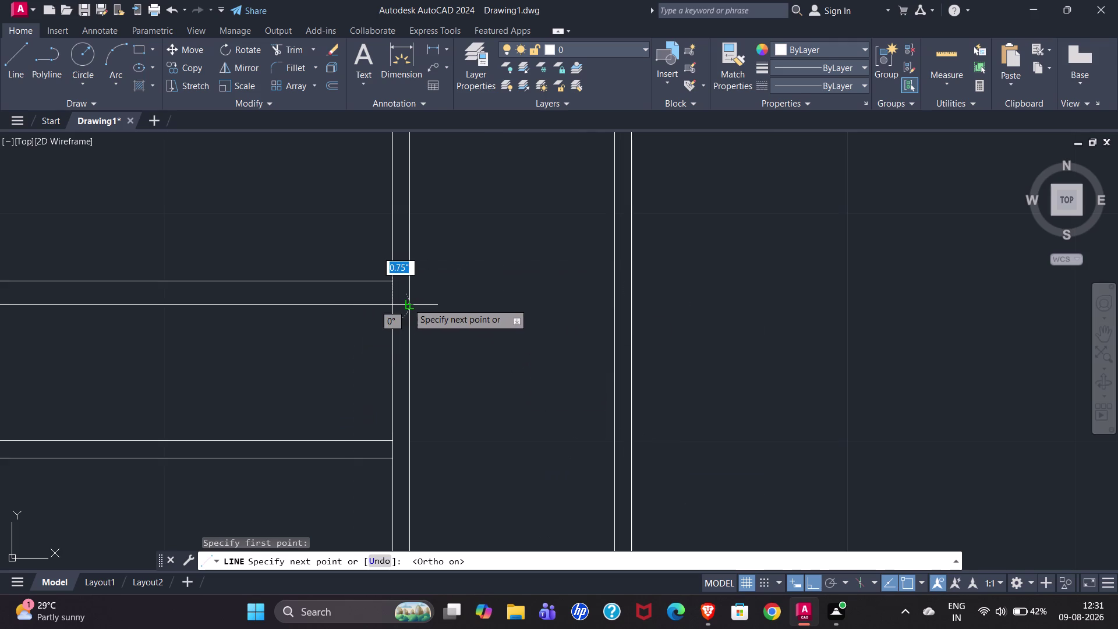
click(408, 303)
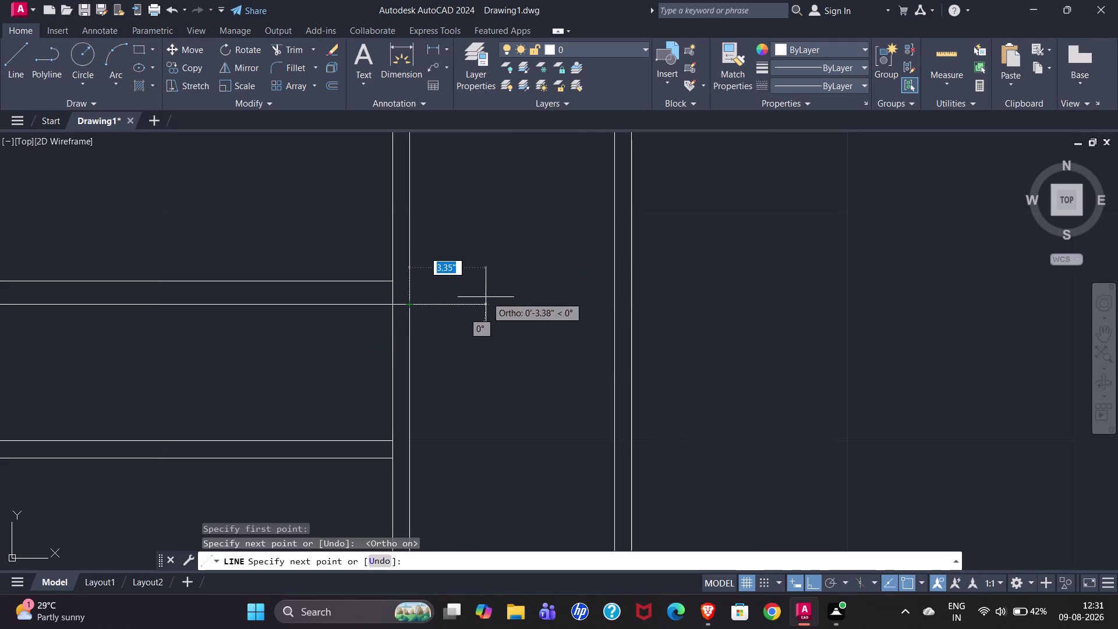
text(6")
key(Return)
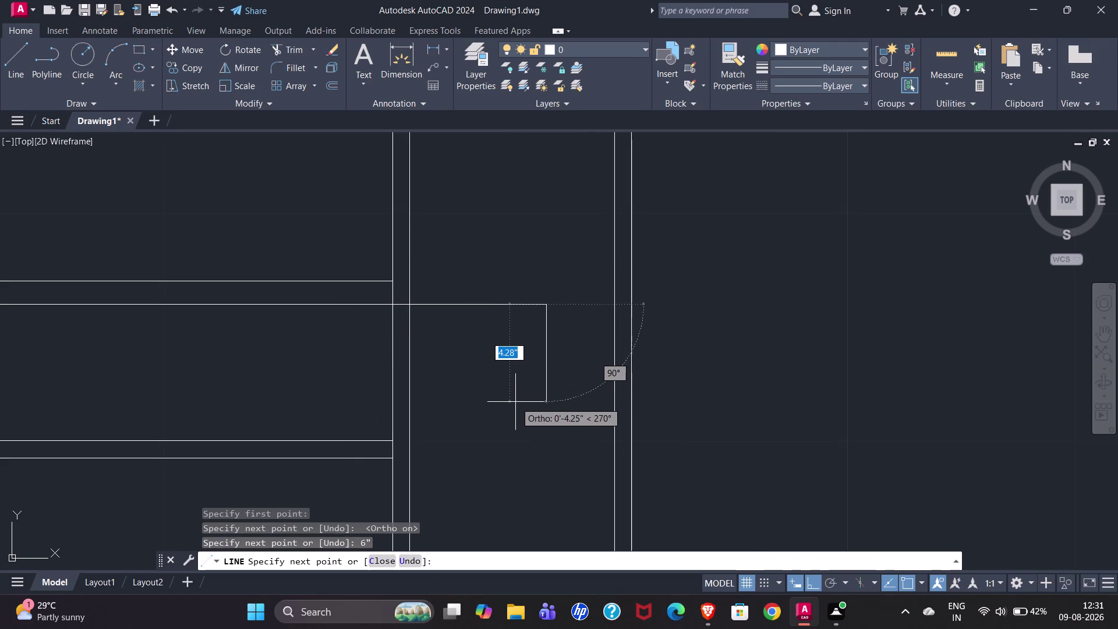
text(6")
key(Return)
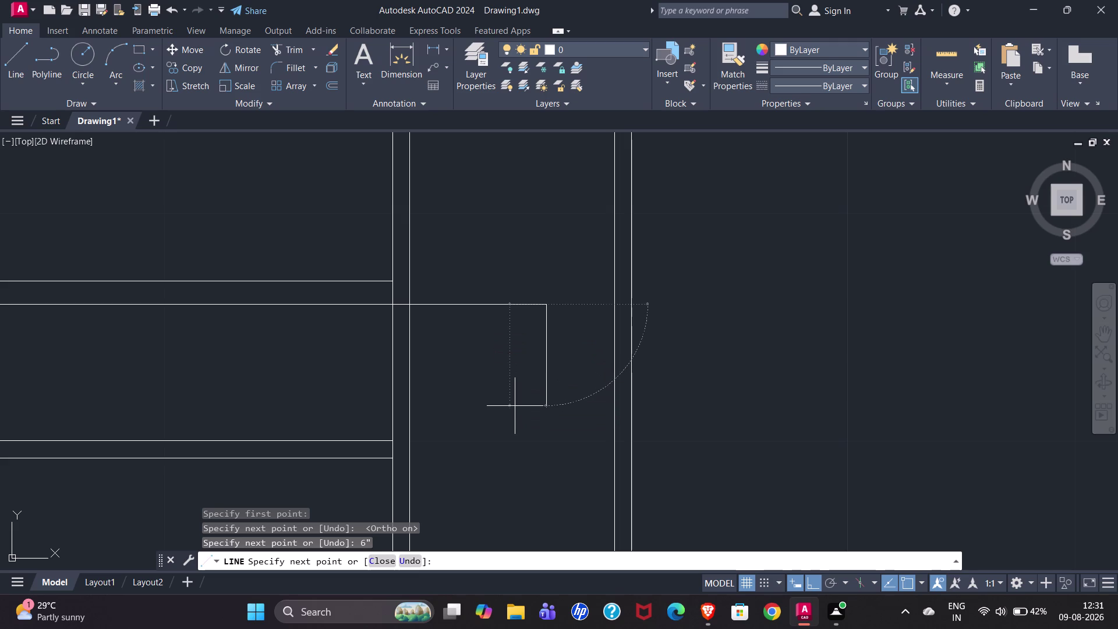
click(391, 443)
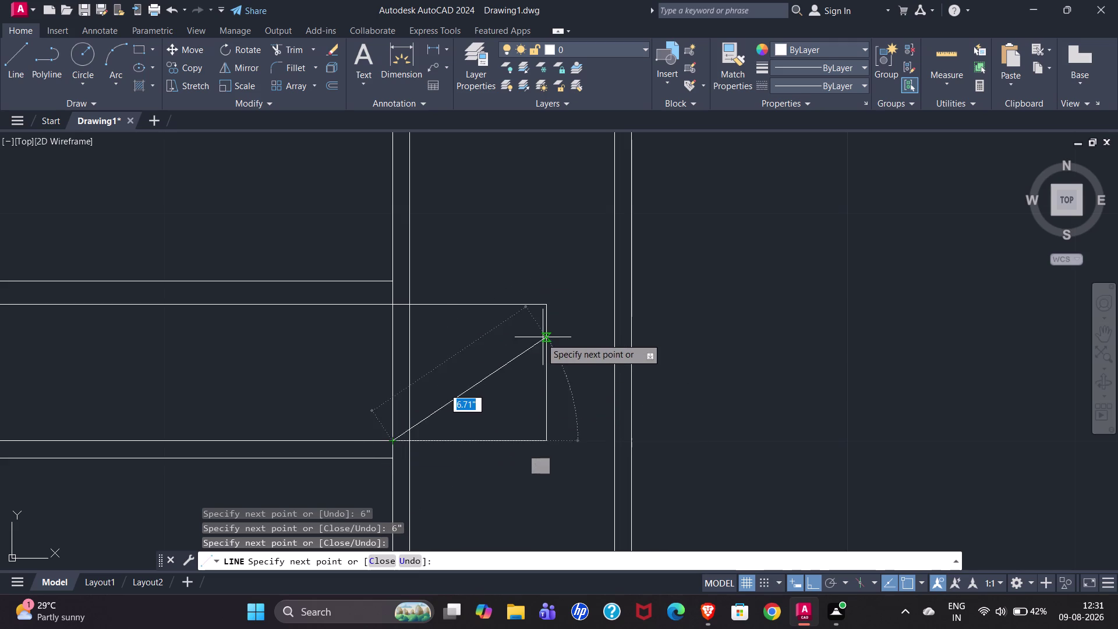
key(Escape)
scroll(down, 3)
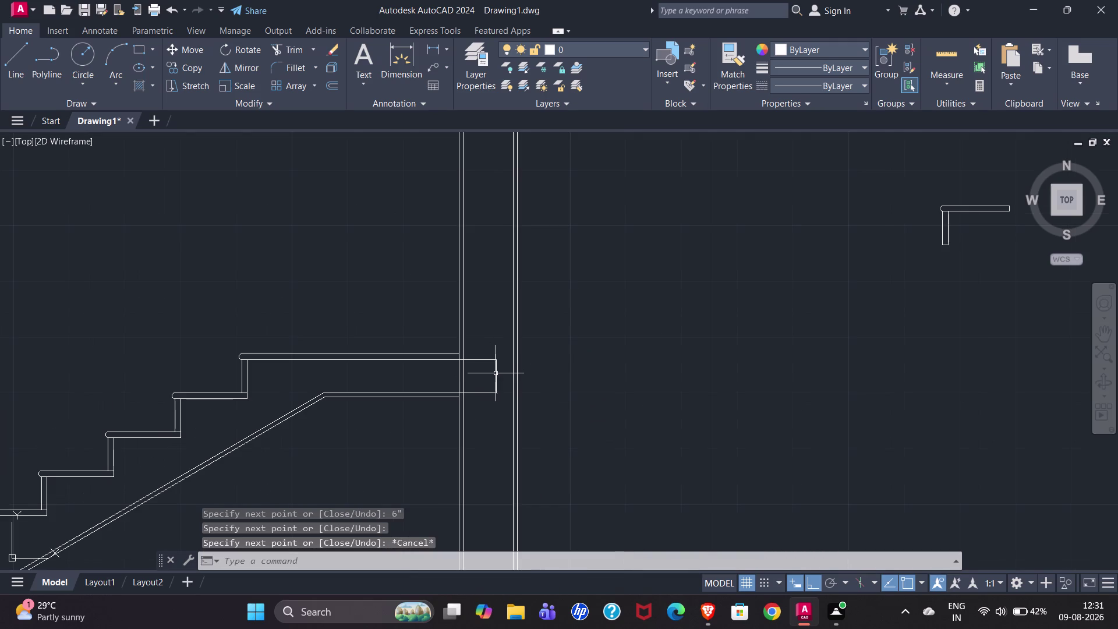